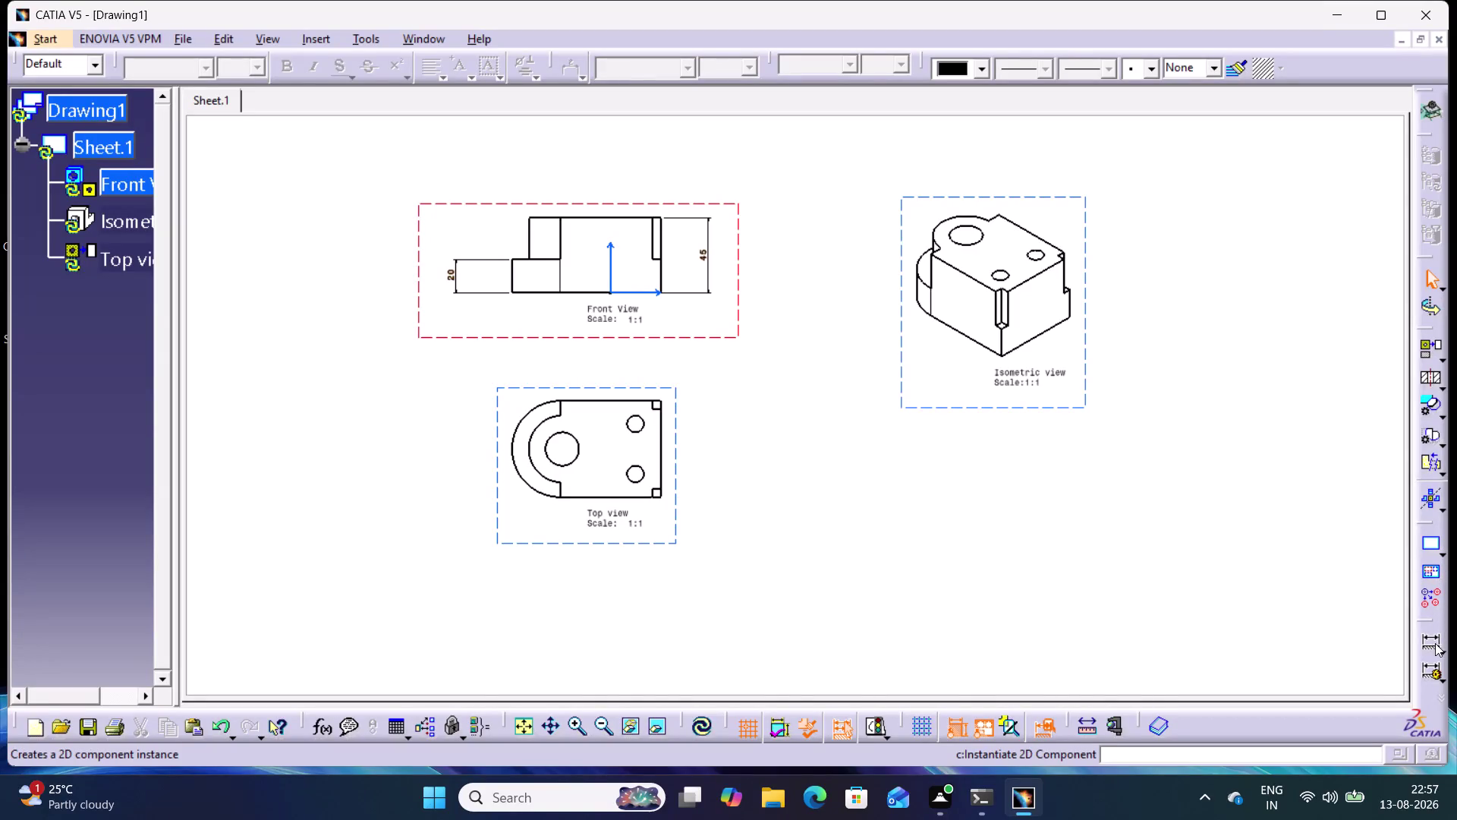
Dimension the front view's edge-to-edge width as 70.84 and position it above the view.
click(1429, 644)
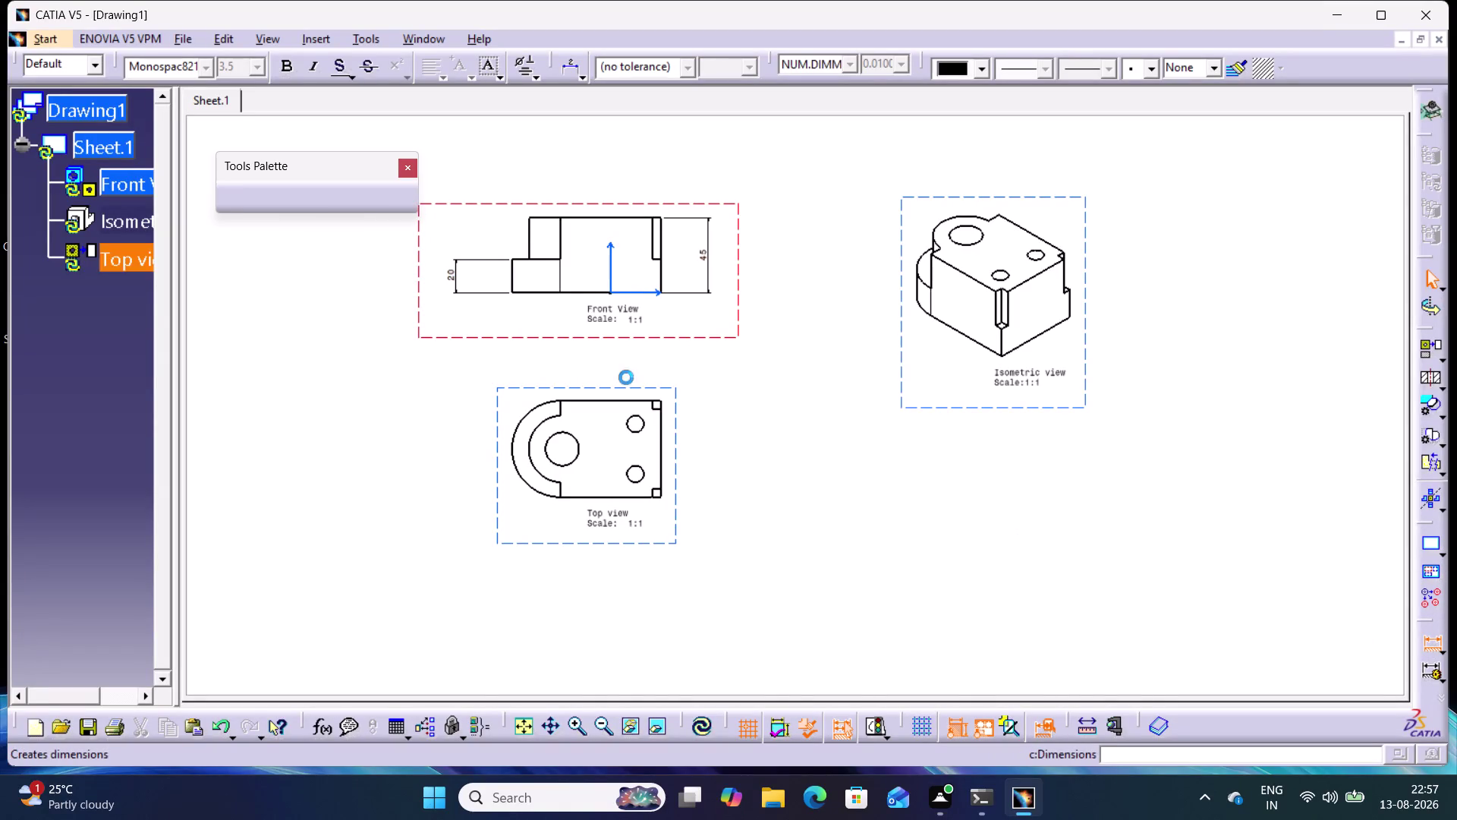
click(532, 220)
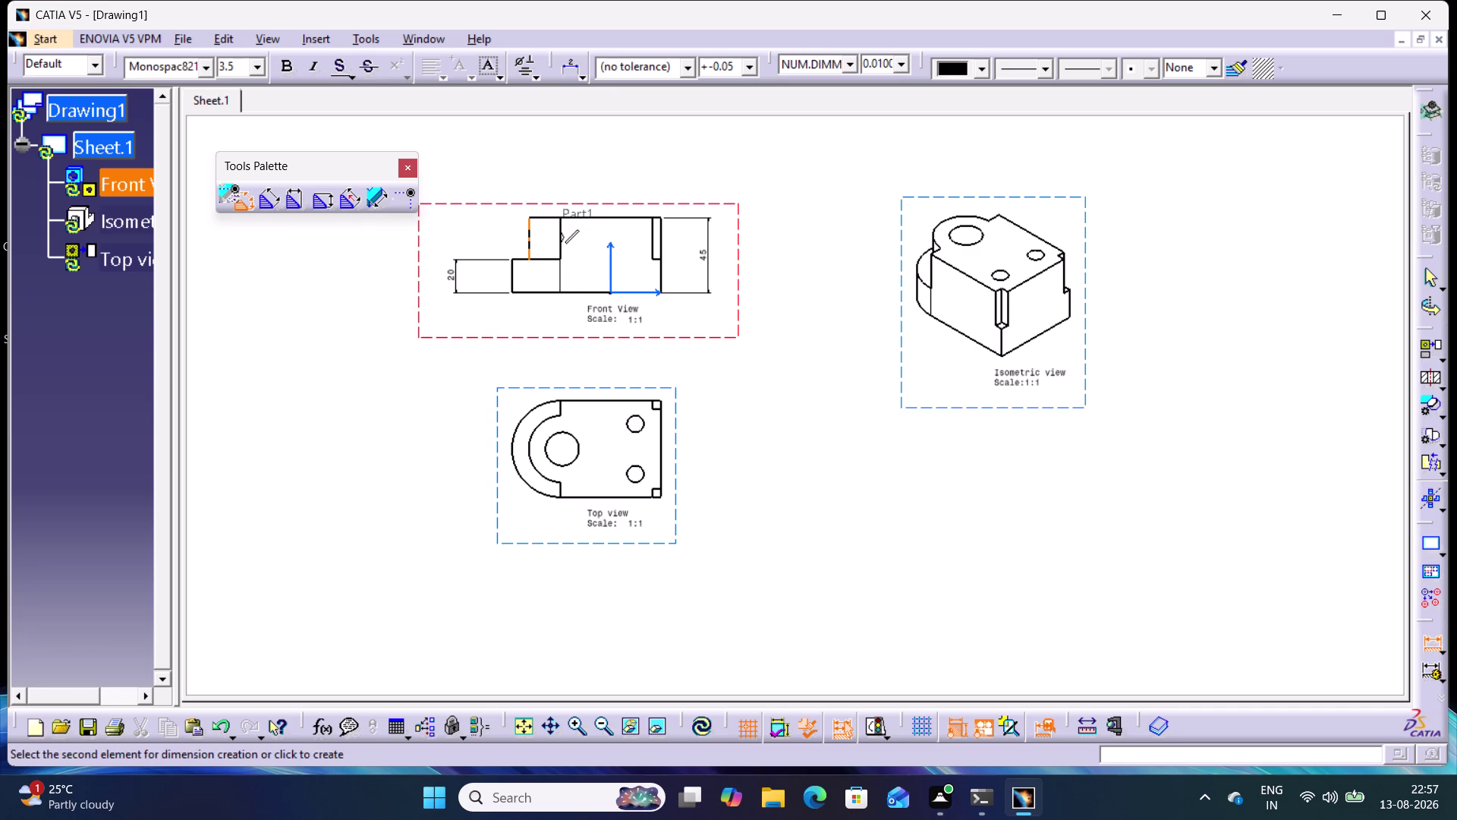
click(664, 223)
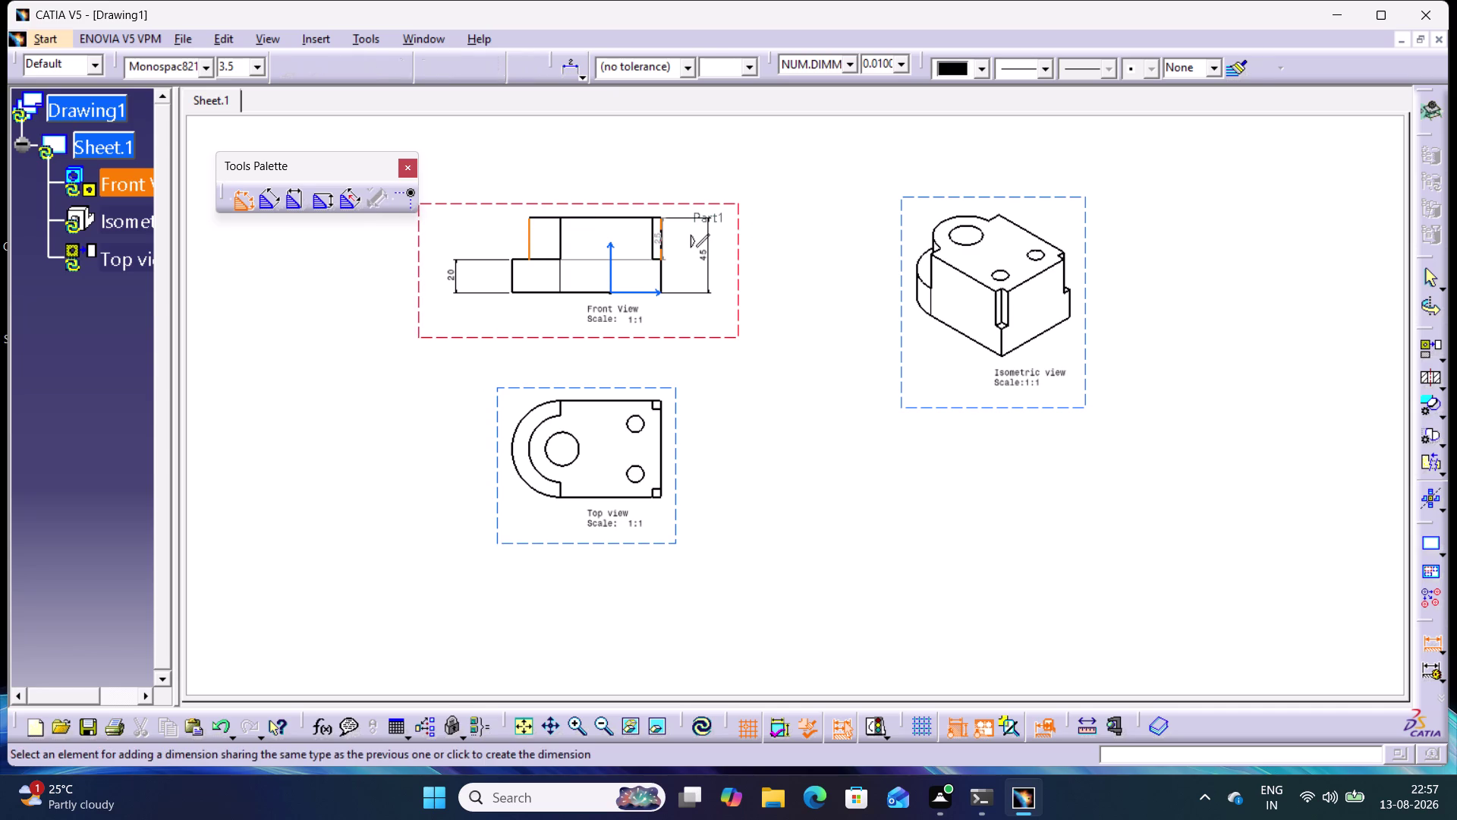
click(592, 186)
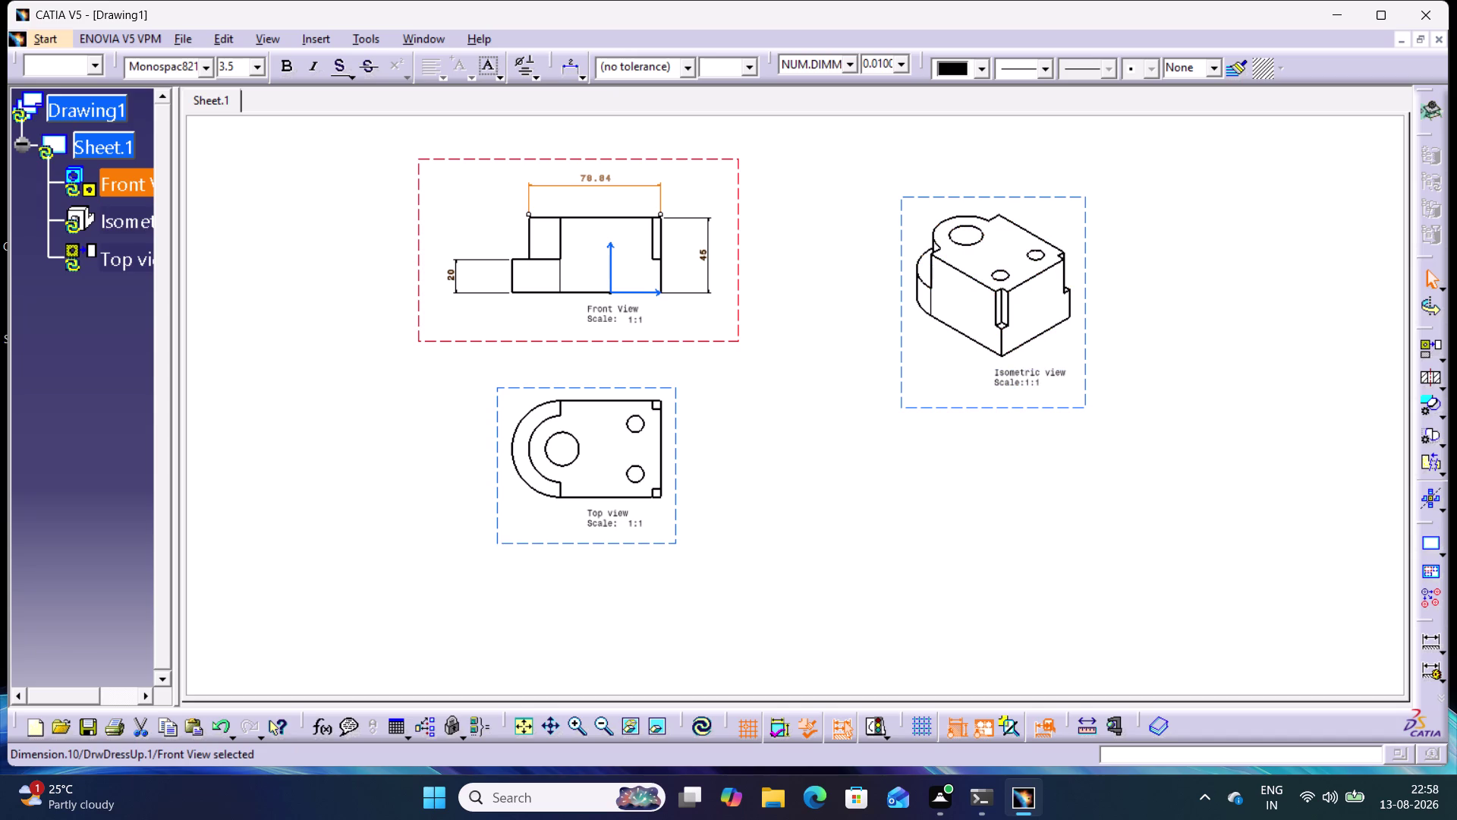
click(700, 732)
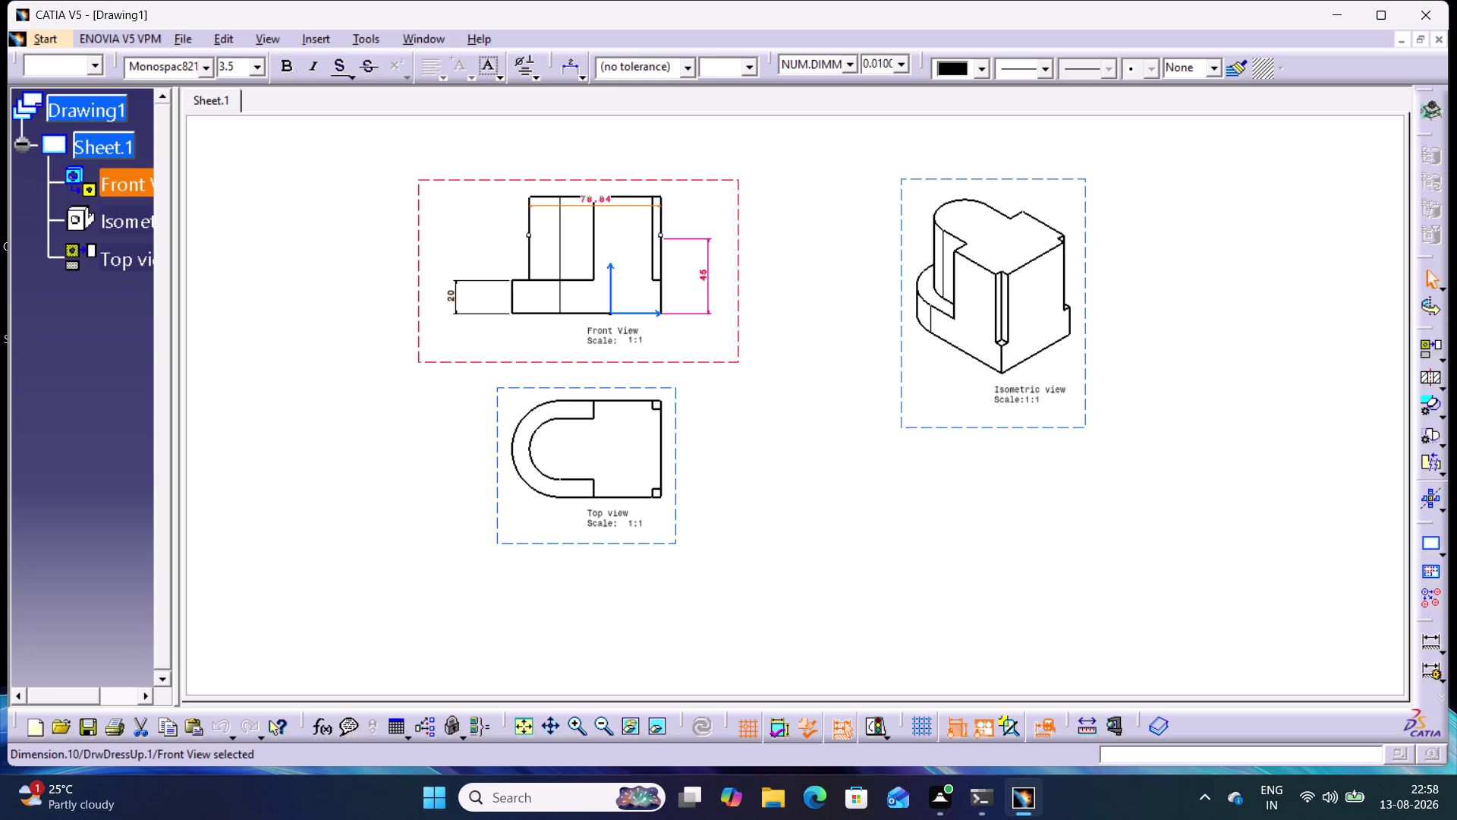
drag(594, 199, 598, 177)
Hide the 70.84 dimension with Hide/Show and deselect it.
right_click(588, 166)
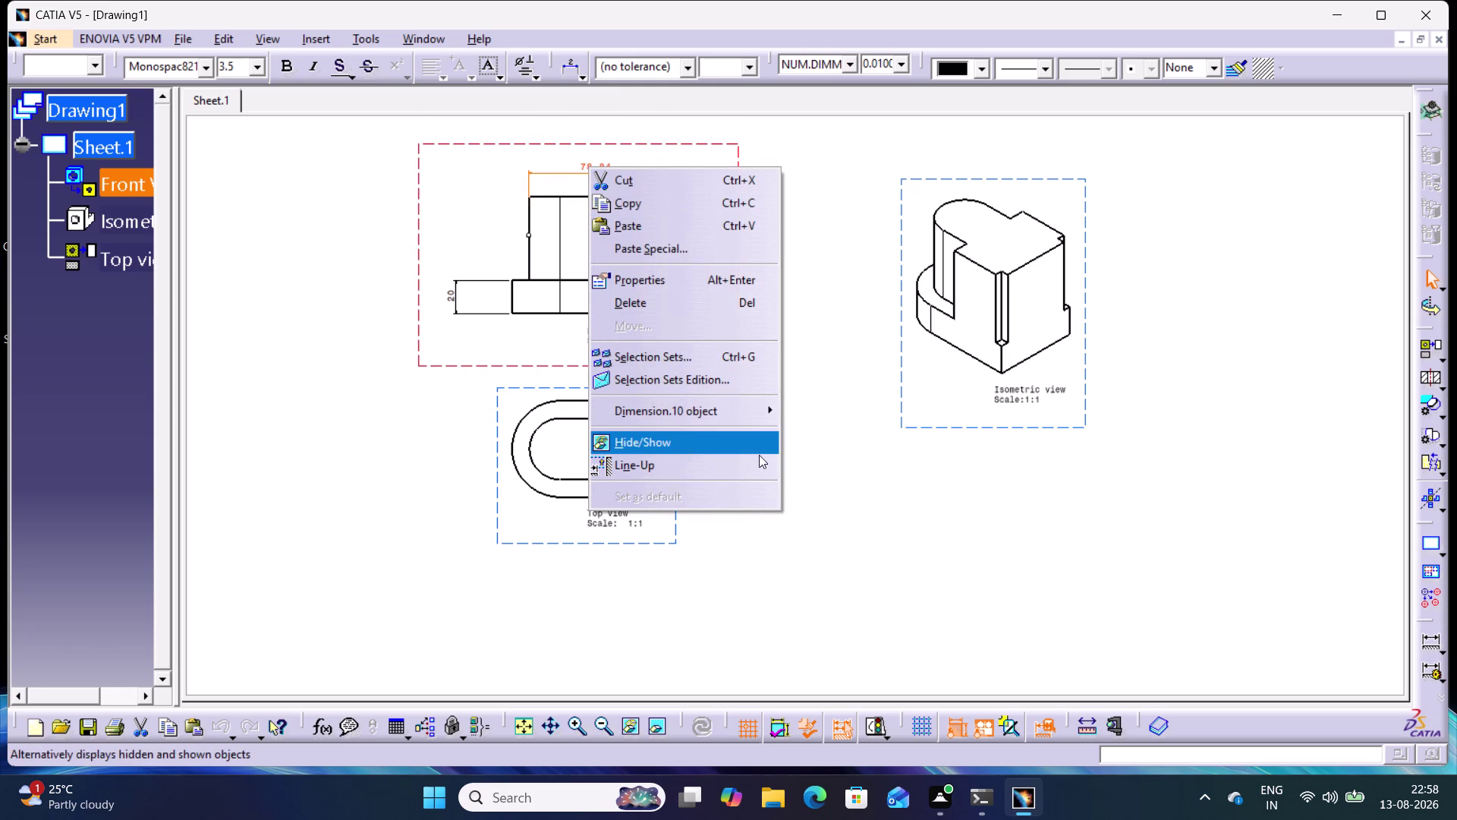
click(671, 309)
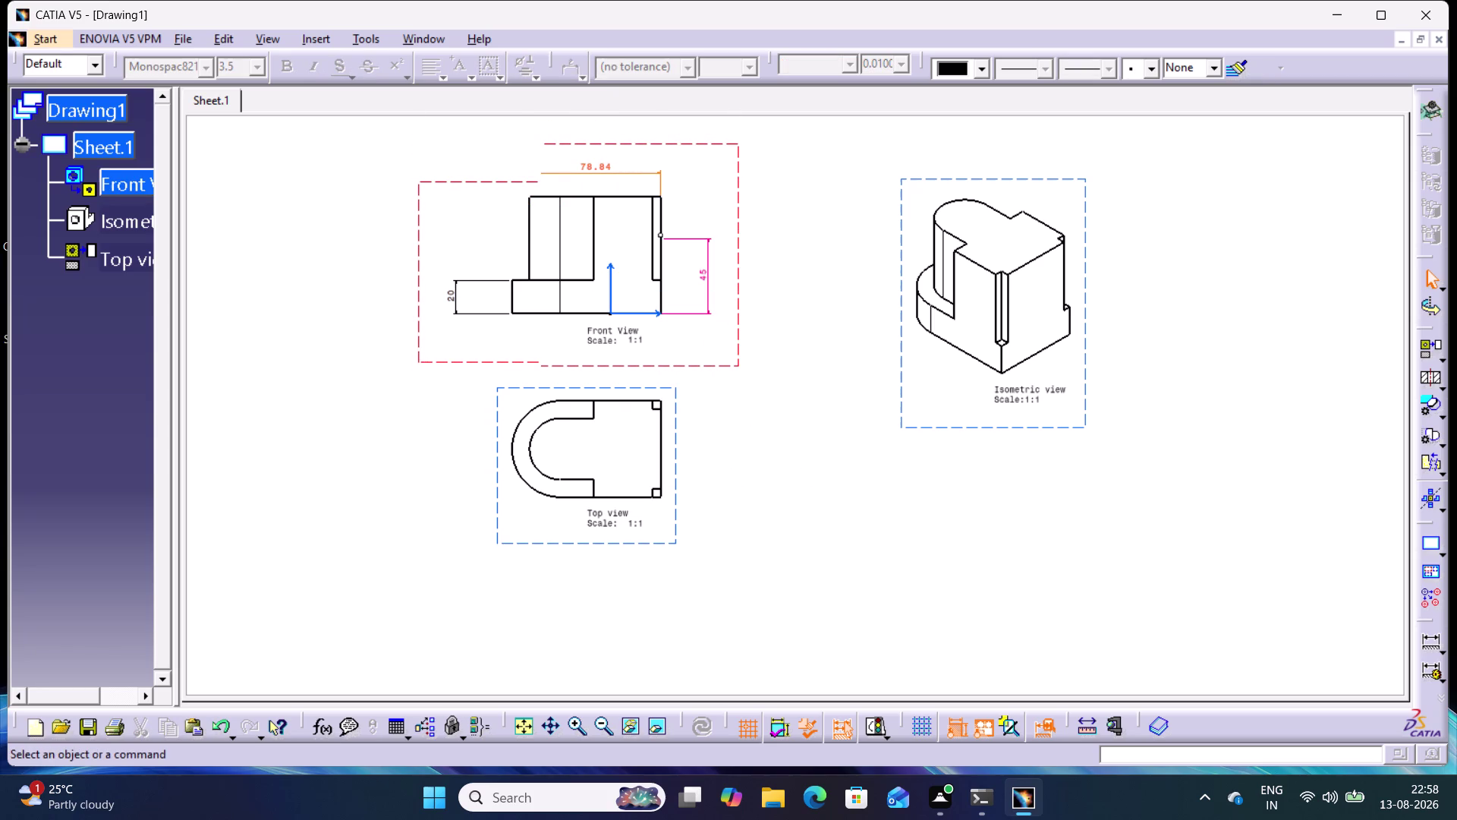
click(819, 475)
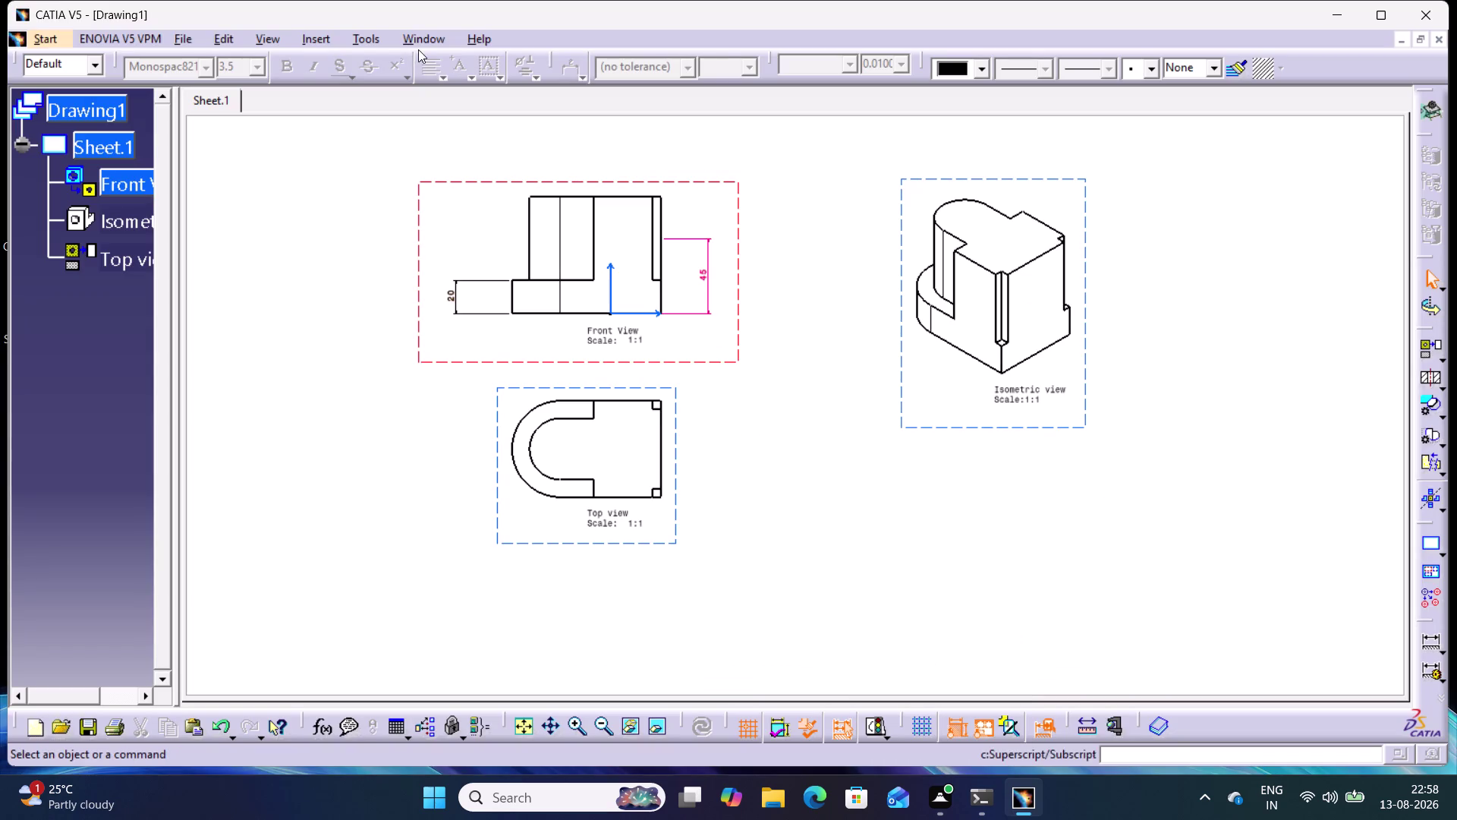
click(429, 33)
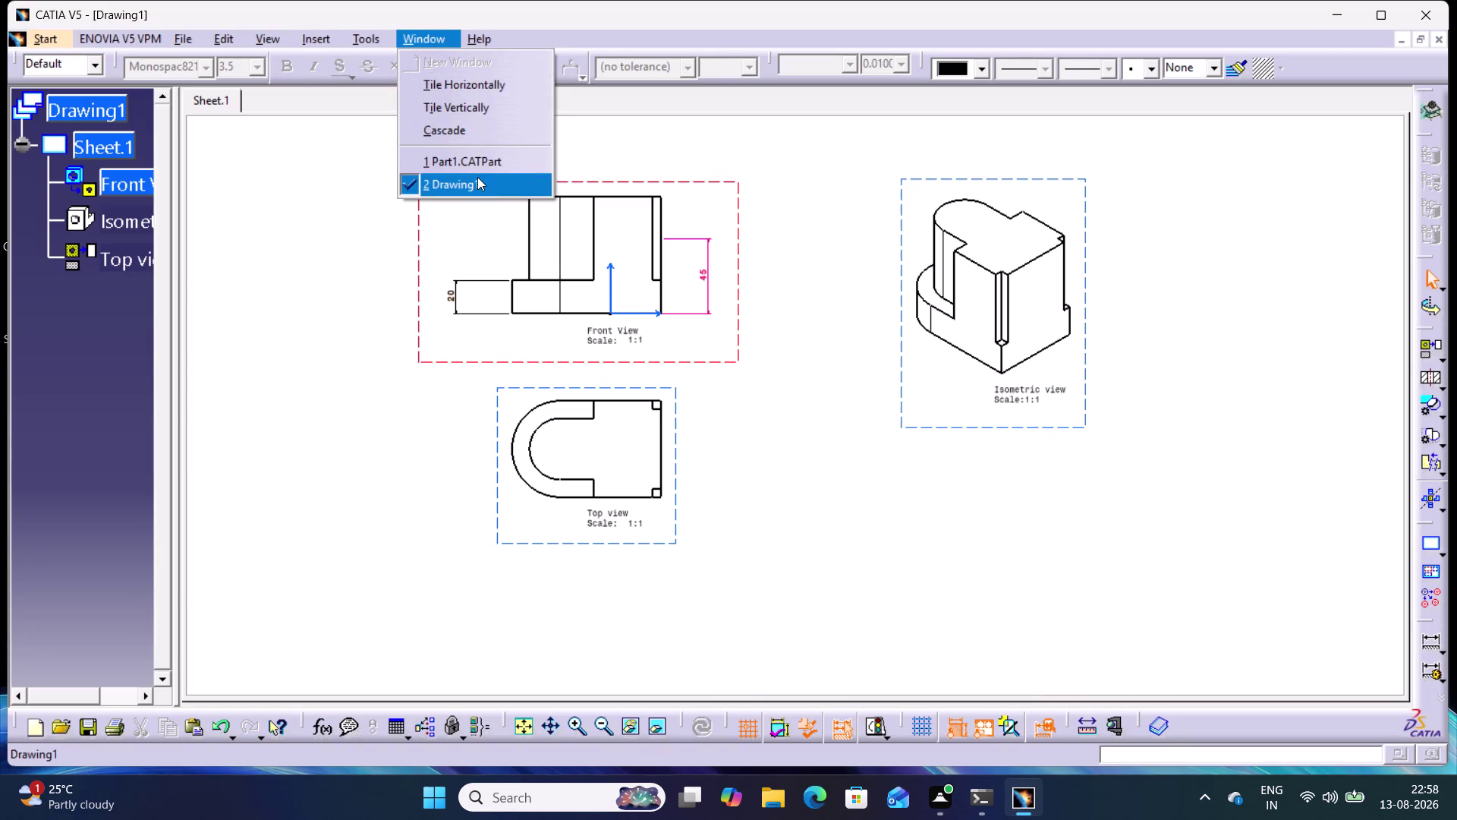
Switch to the Part1 3D model and orbit it to view other sides.
click(481, 159)
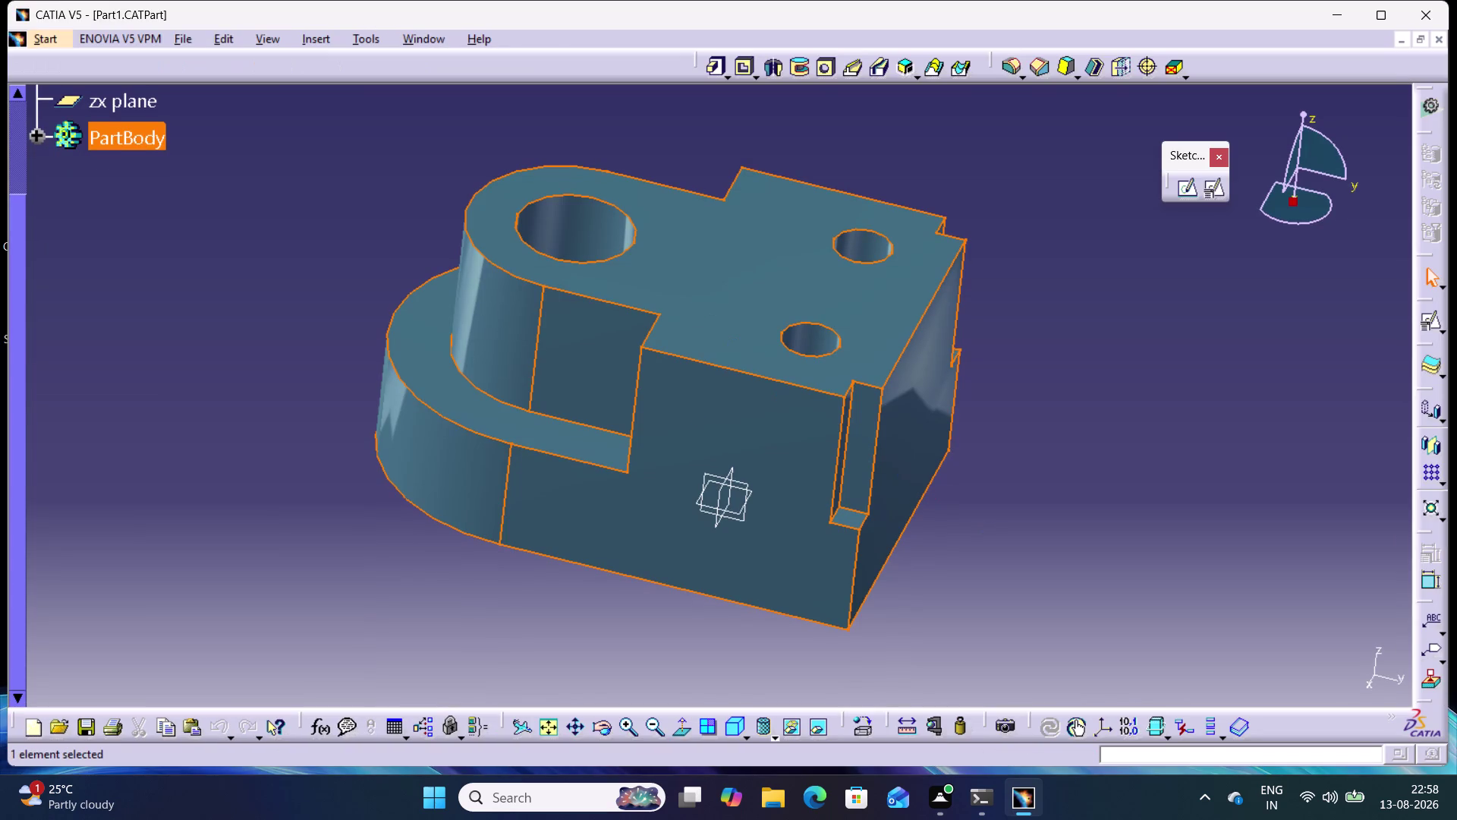
middle_drag(987, 532, 952, 479)
right_drag(988, 530, 951, 479)
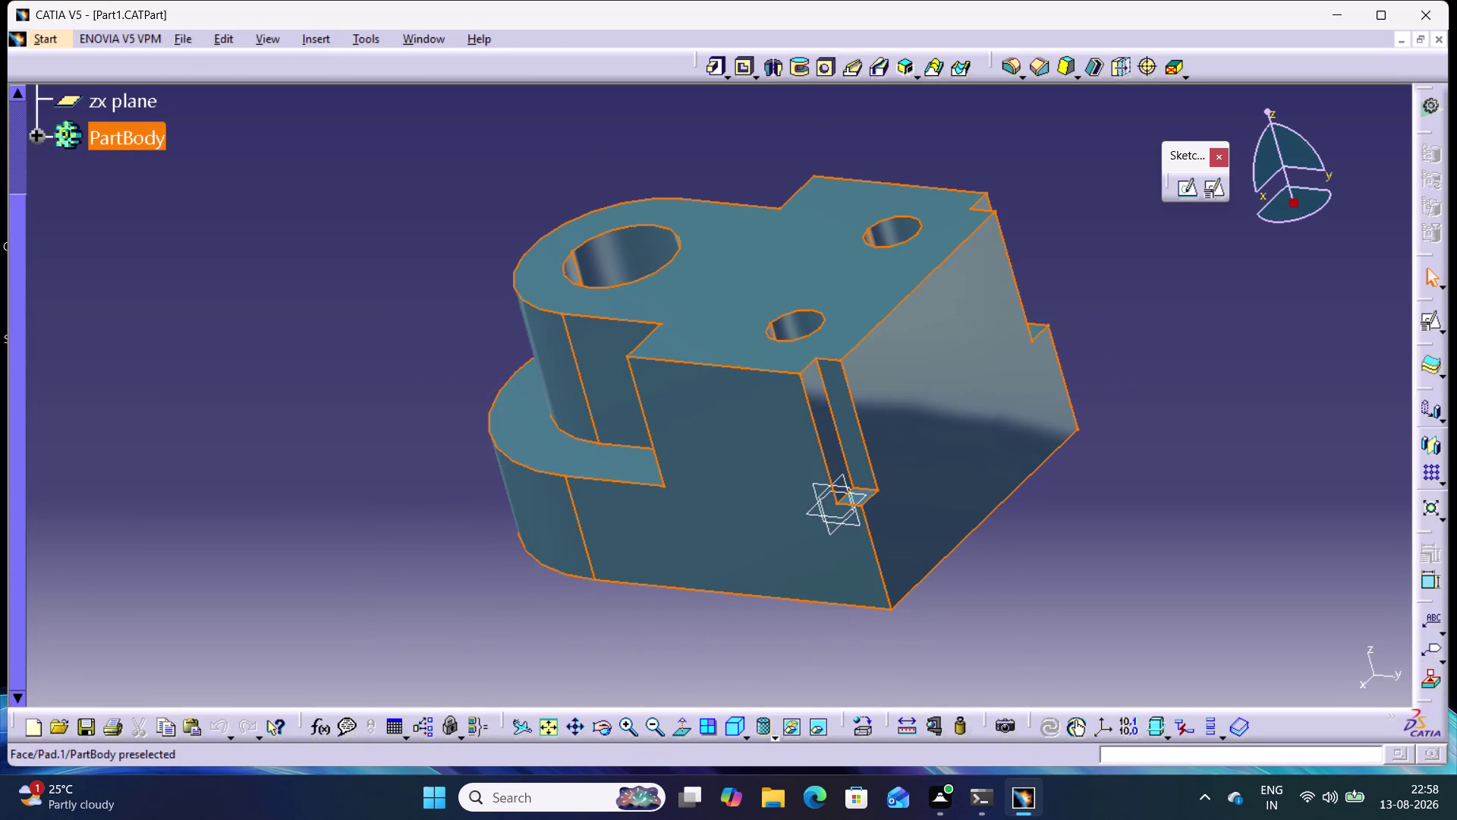
middle_drag(1112, 391, 1129, 424)
right_drag(1112, 390, 1130, 425)
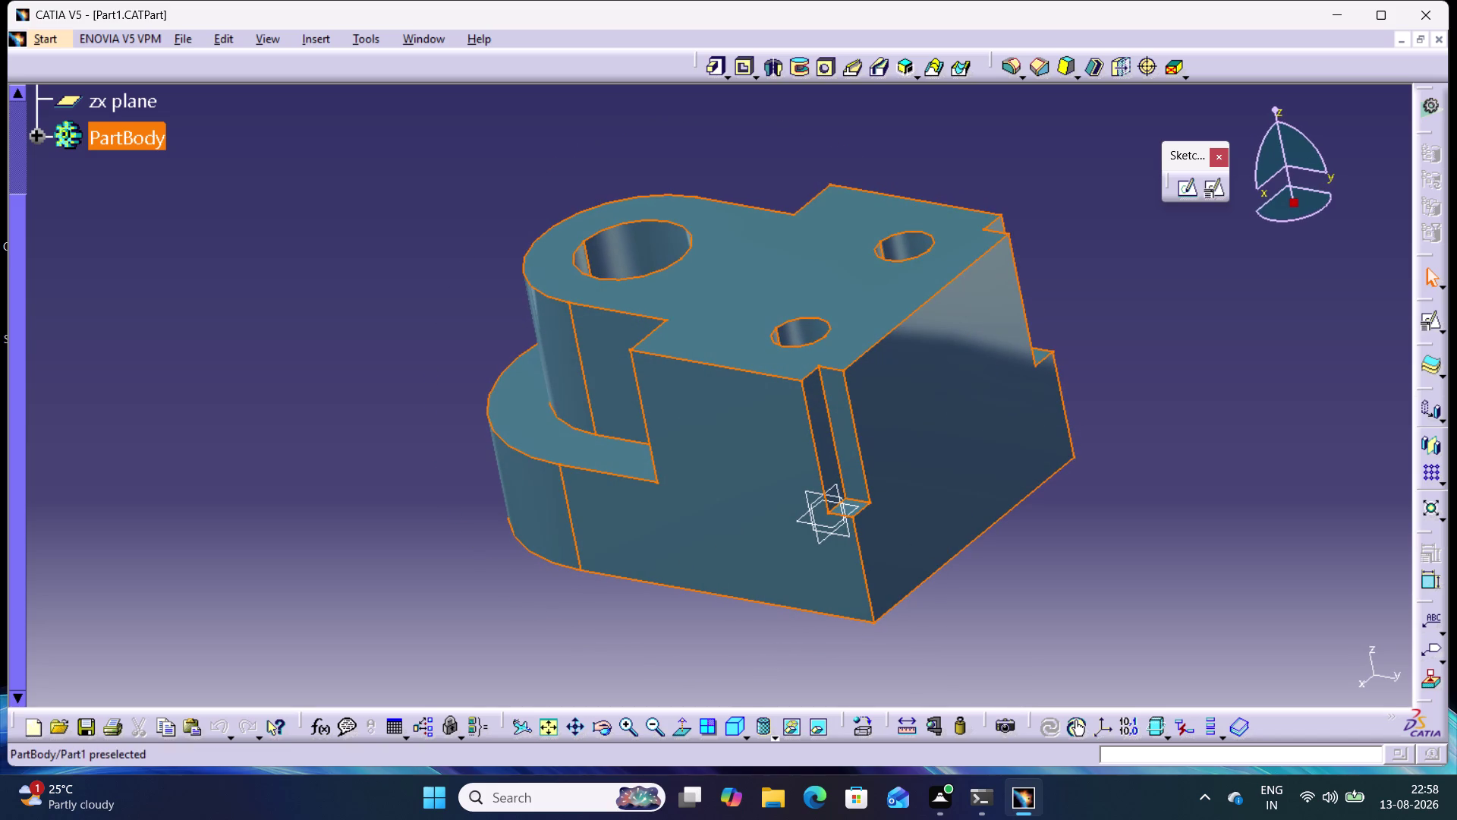
Inspect the raised extrusion Pad.2's definition from the side, then cancel.
click(38, 135)
double_click(139, 288)
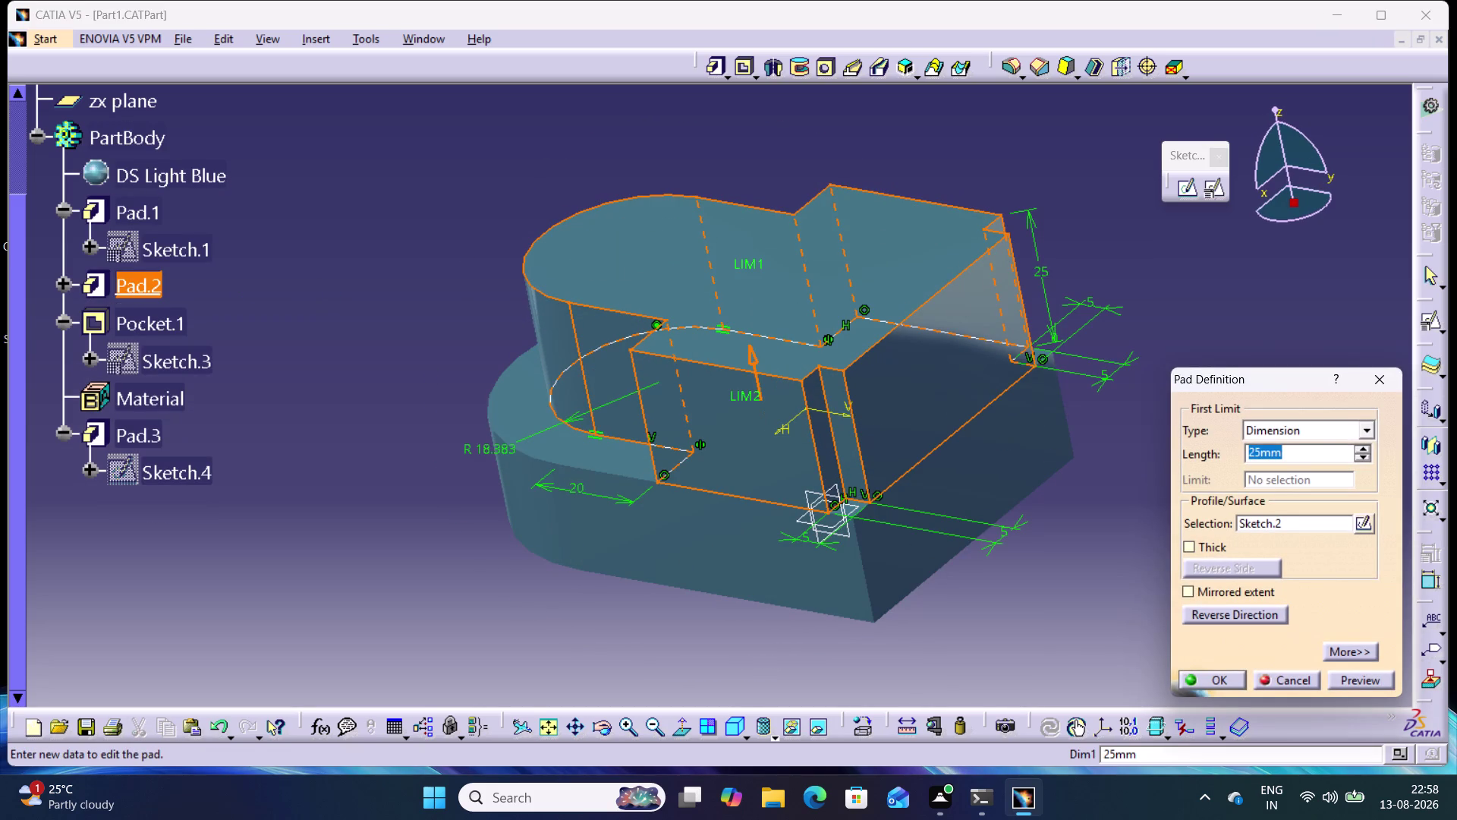
middle_drag(1065, 502, 1102, 567)
right_drag(1065, 502, 1110, 566)
middle_drag(423, 588, 632, 487)
right_drag(425, 588, 632, 487)
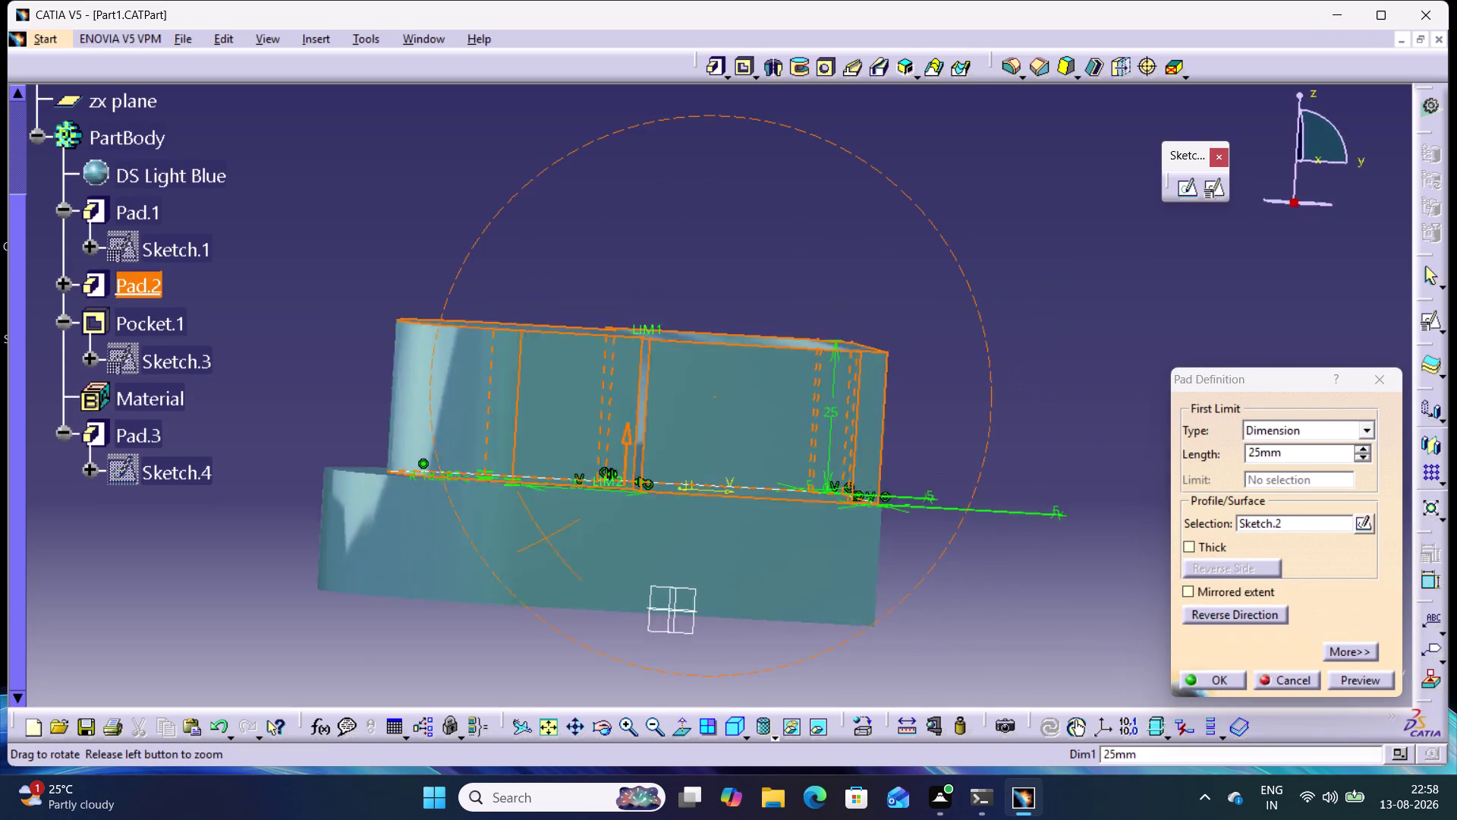
middle_drag(633, 488, 608, 508)
right_drag(633, 487, 608, 507)
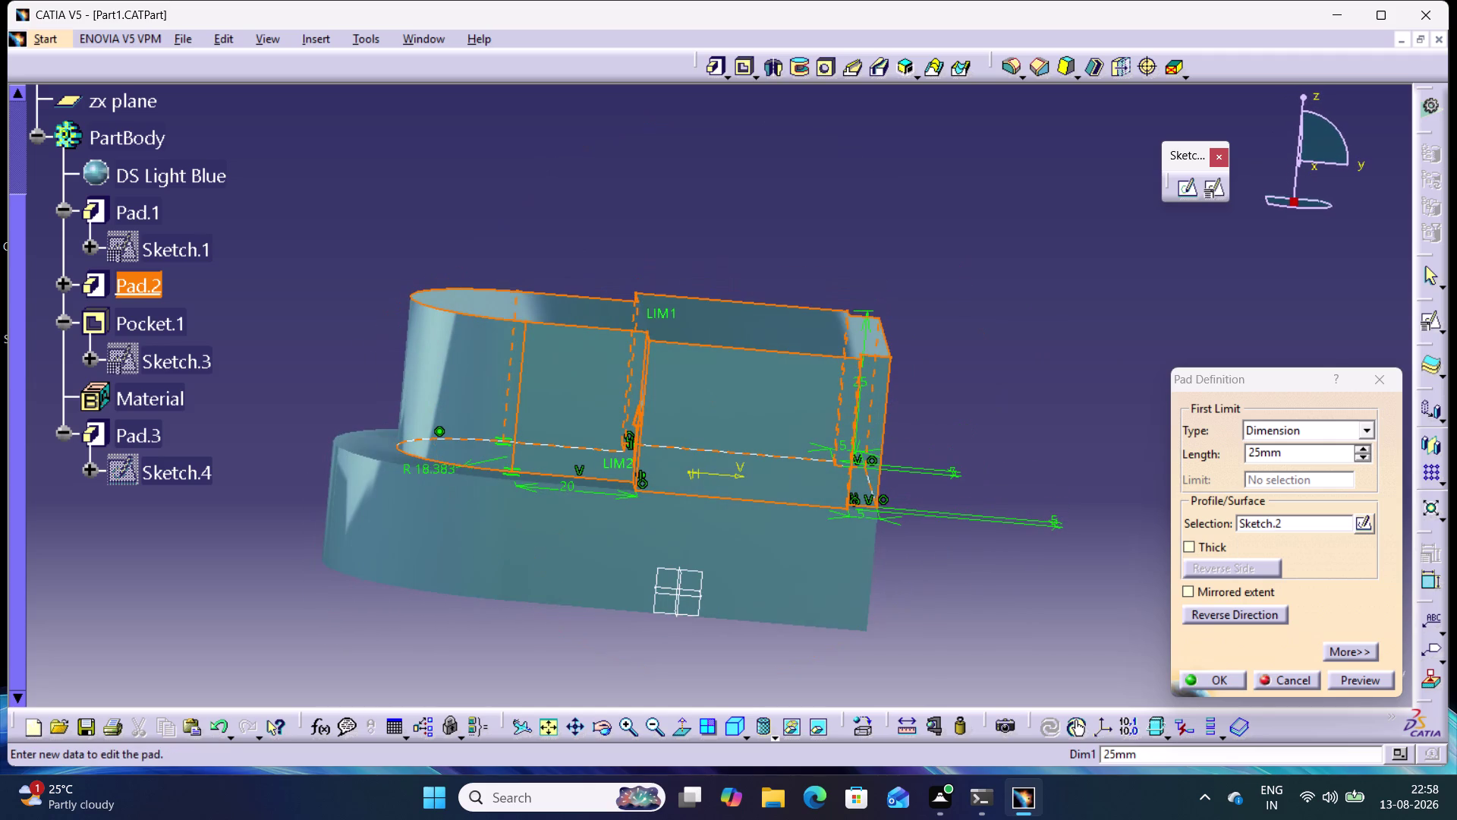
click(1387, 378)
Check the base extrusion Pad.1 without changes and orbit back toward isometric.
double_click(152, 214)
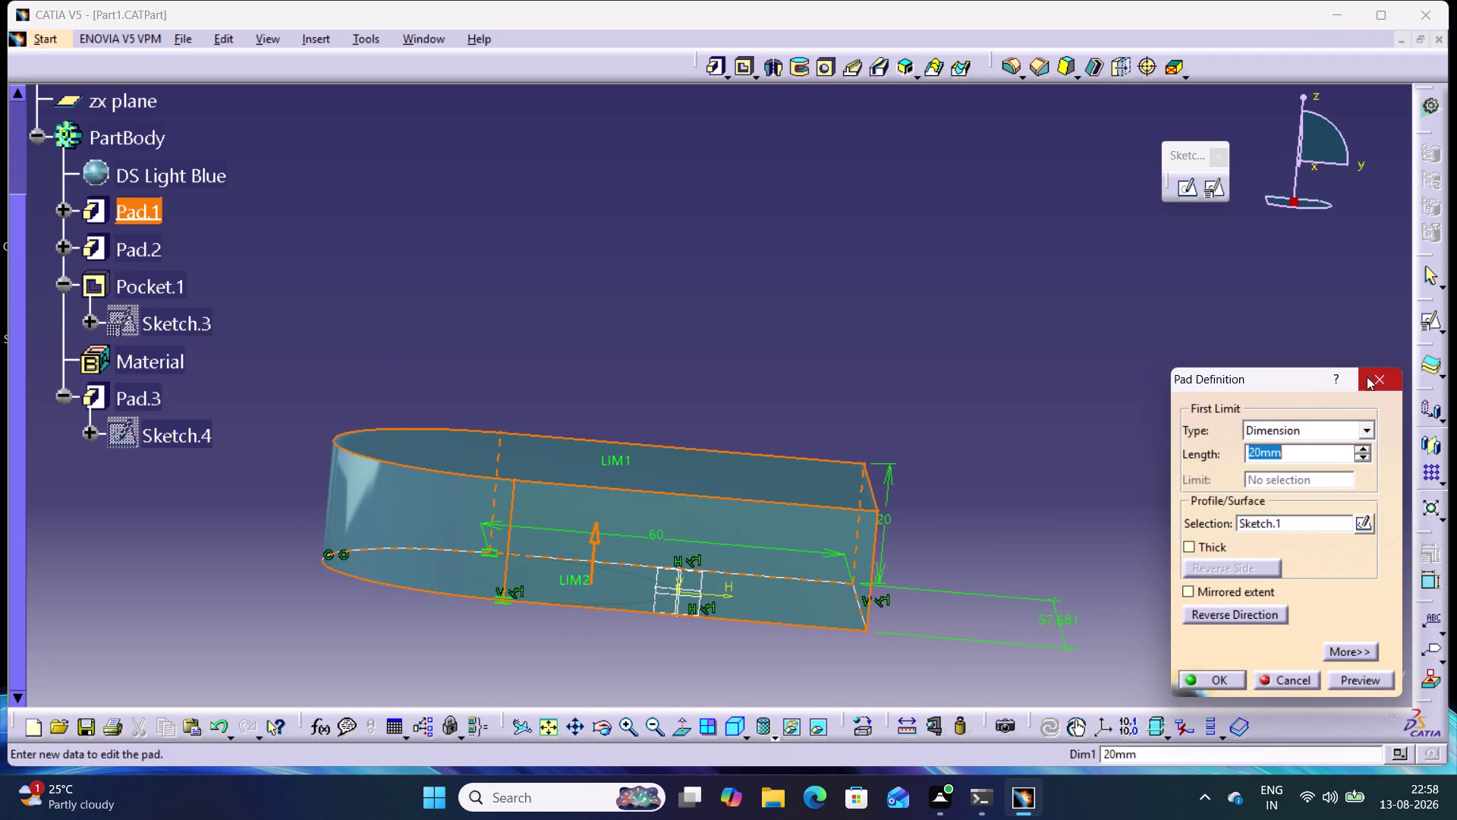
click(1373, 374)
click(860, 276)
middle_drag(1018, 285, 989, 278)
right_drag(1018, 284, 990, 278)
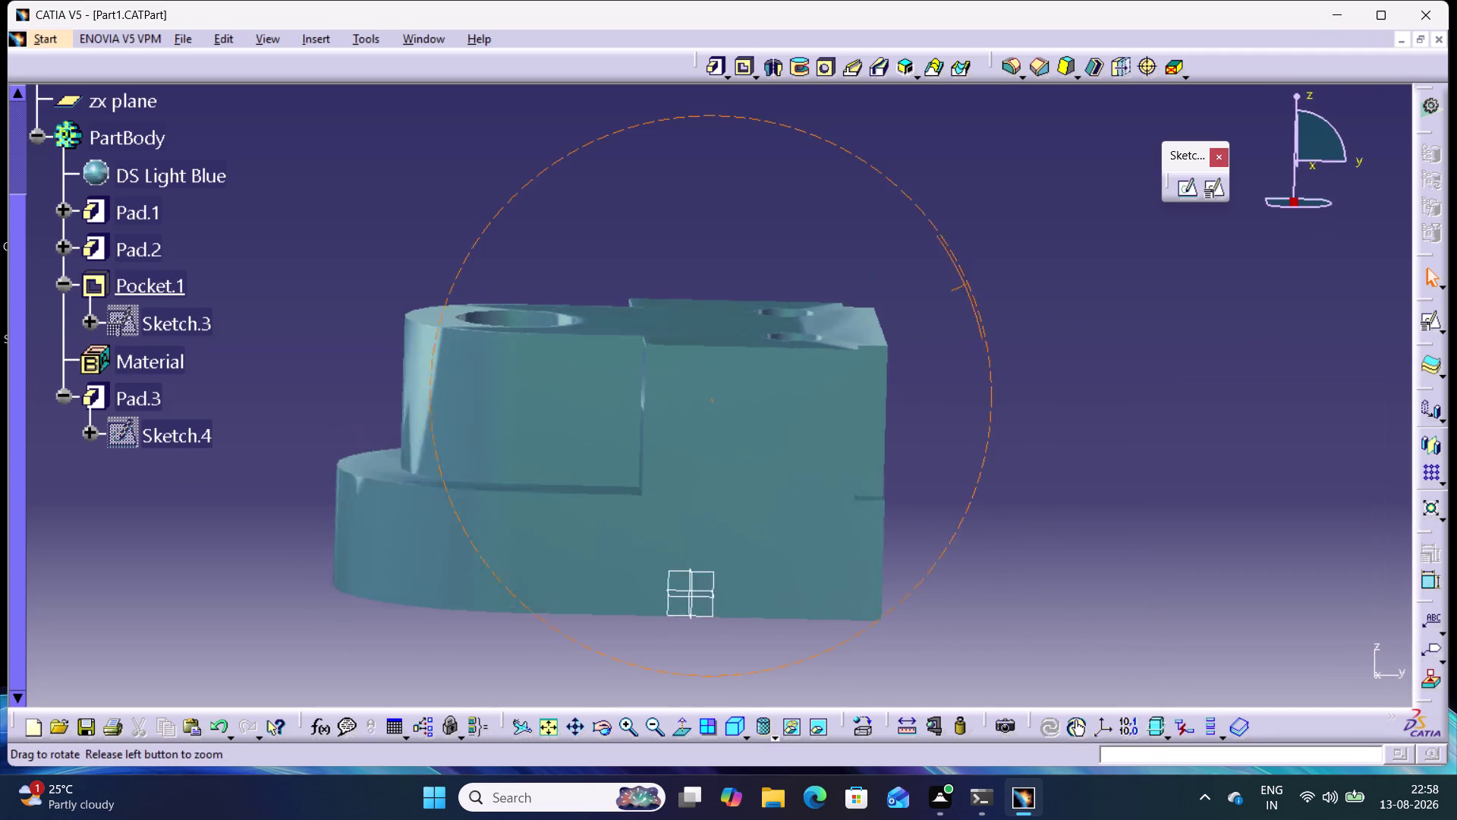
middle_drag(990, 279, 865, 365)
right_drag(990, 279, 865, 365)
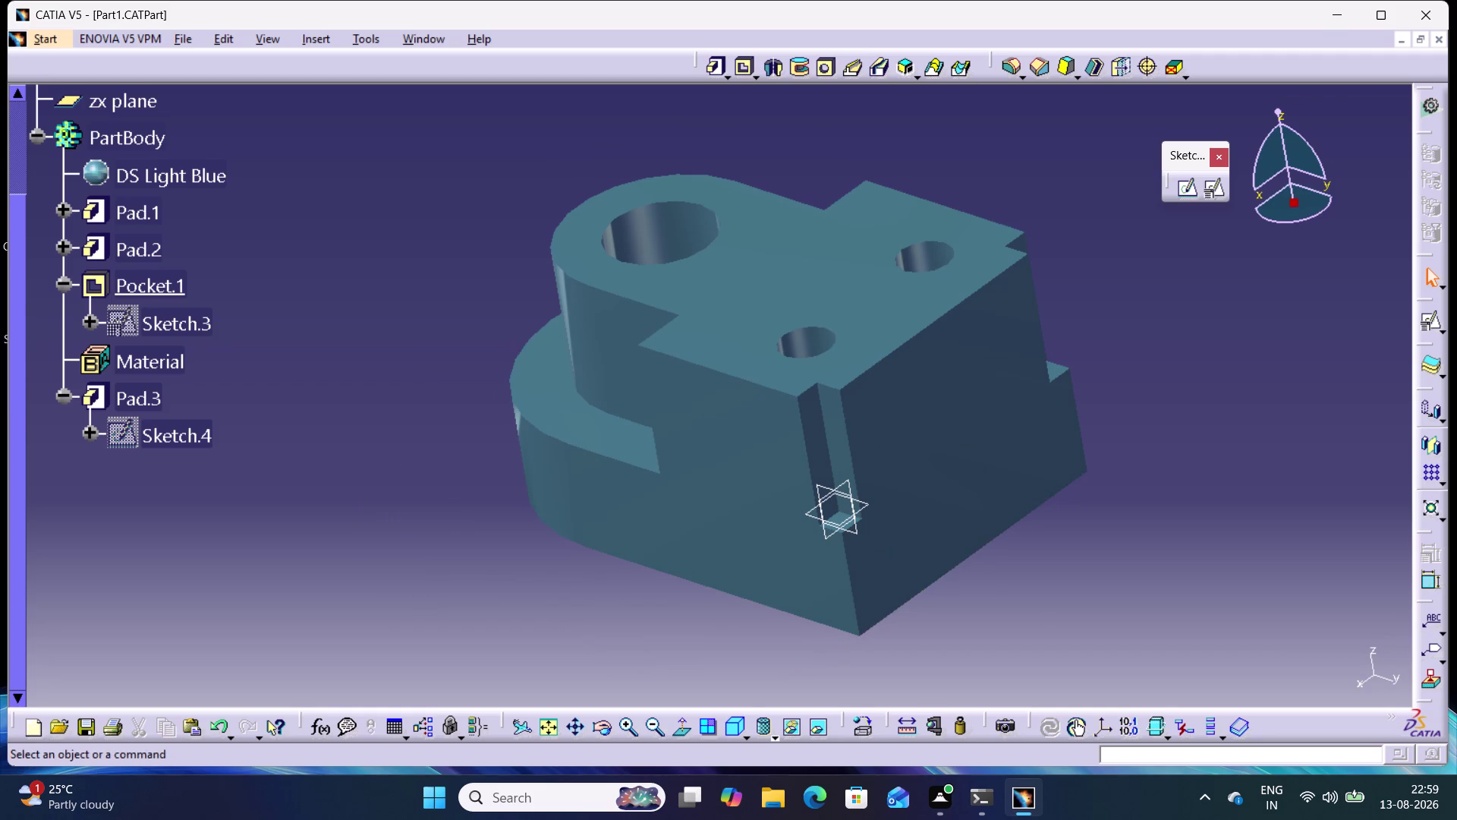
Use the feature tree's context menu, then return to the Drawing1 sheet.
key(ctrl+u)
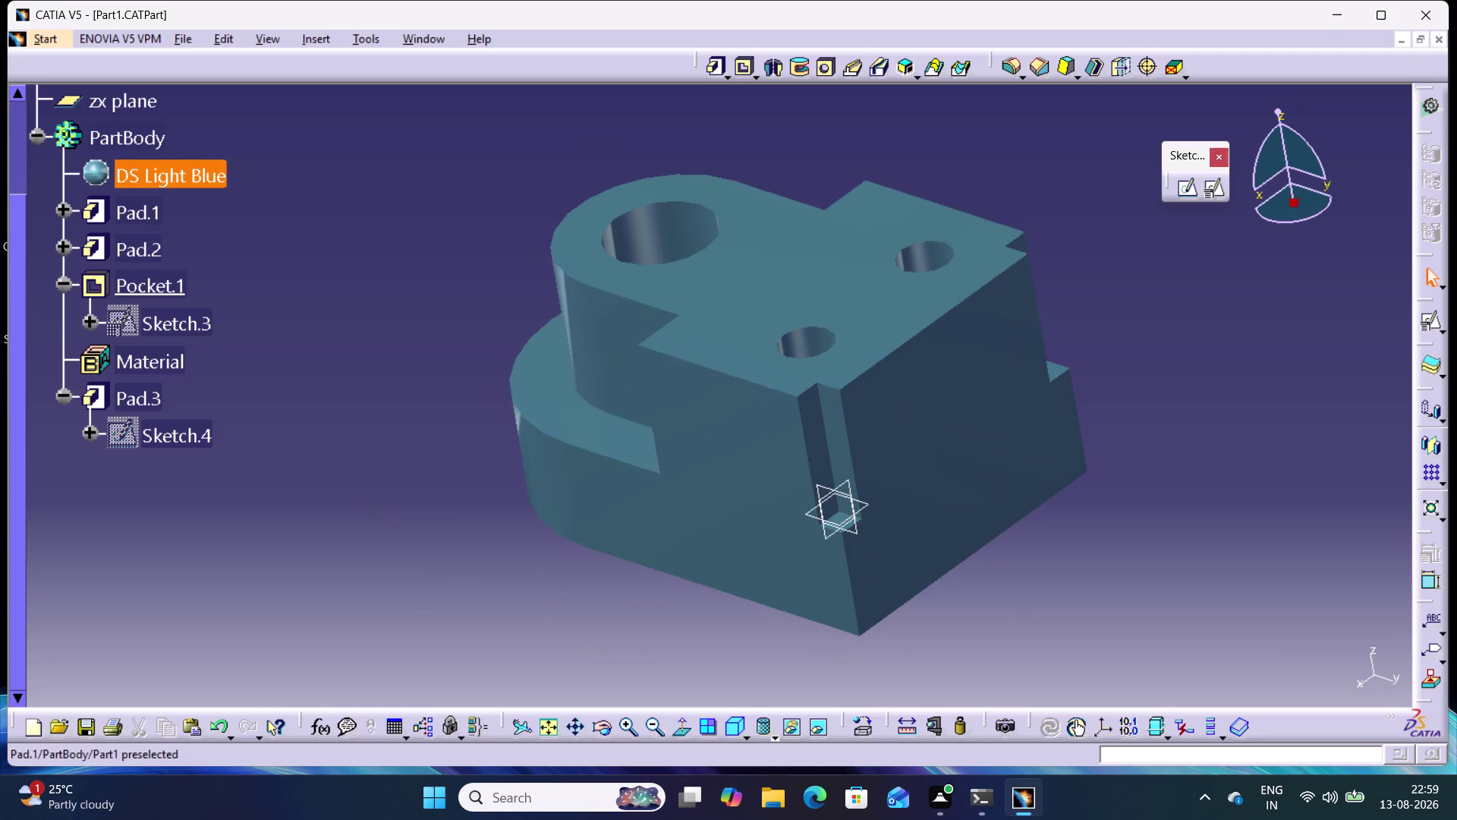
right_click(131, 144)
click(174, 465)
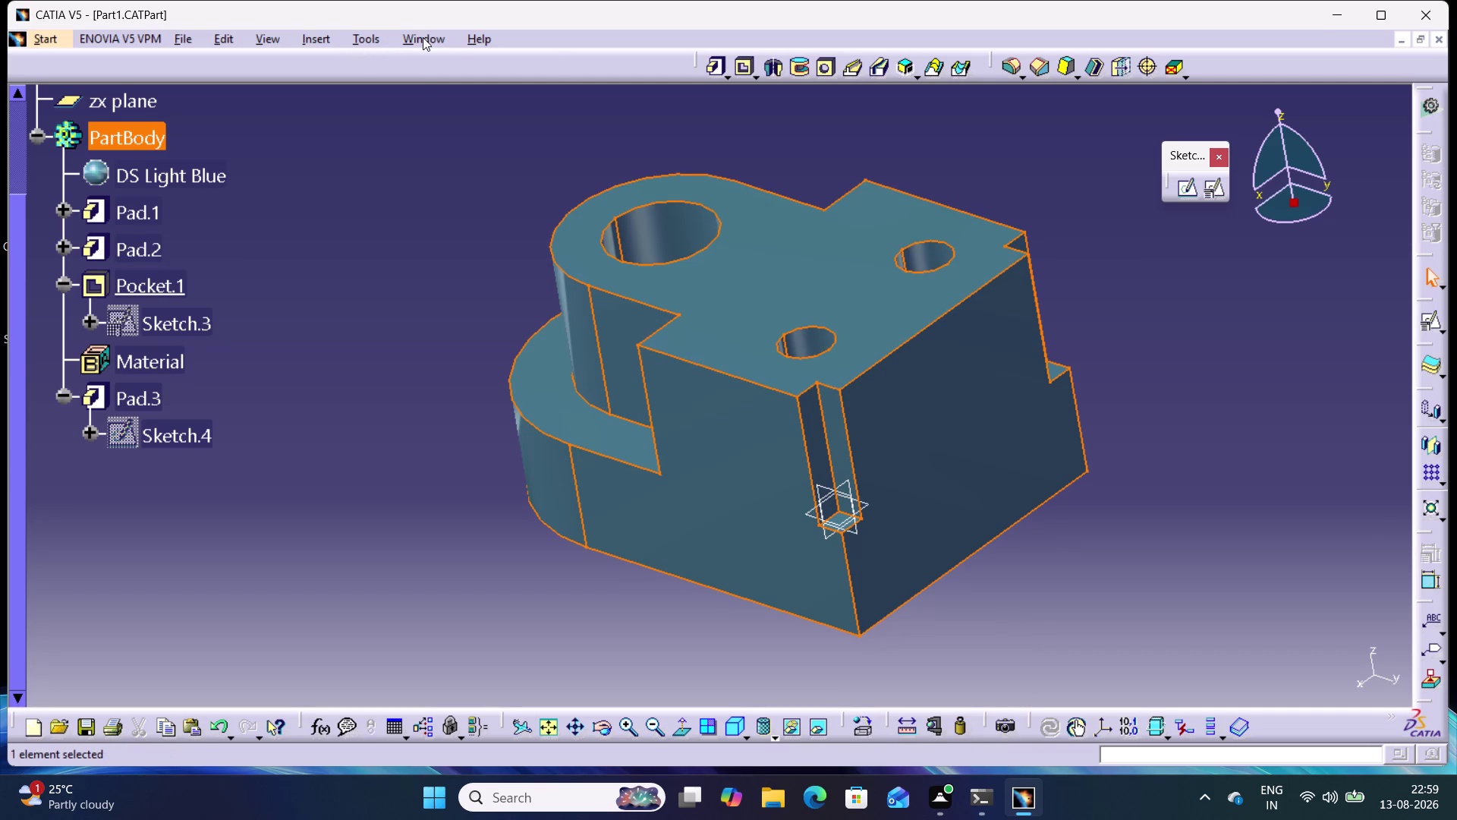
click(423, 37)
click(451, 182)
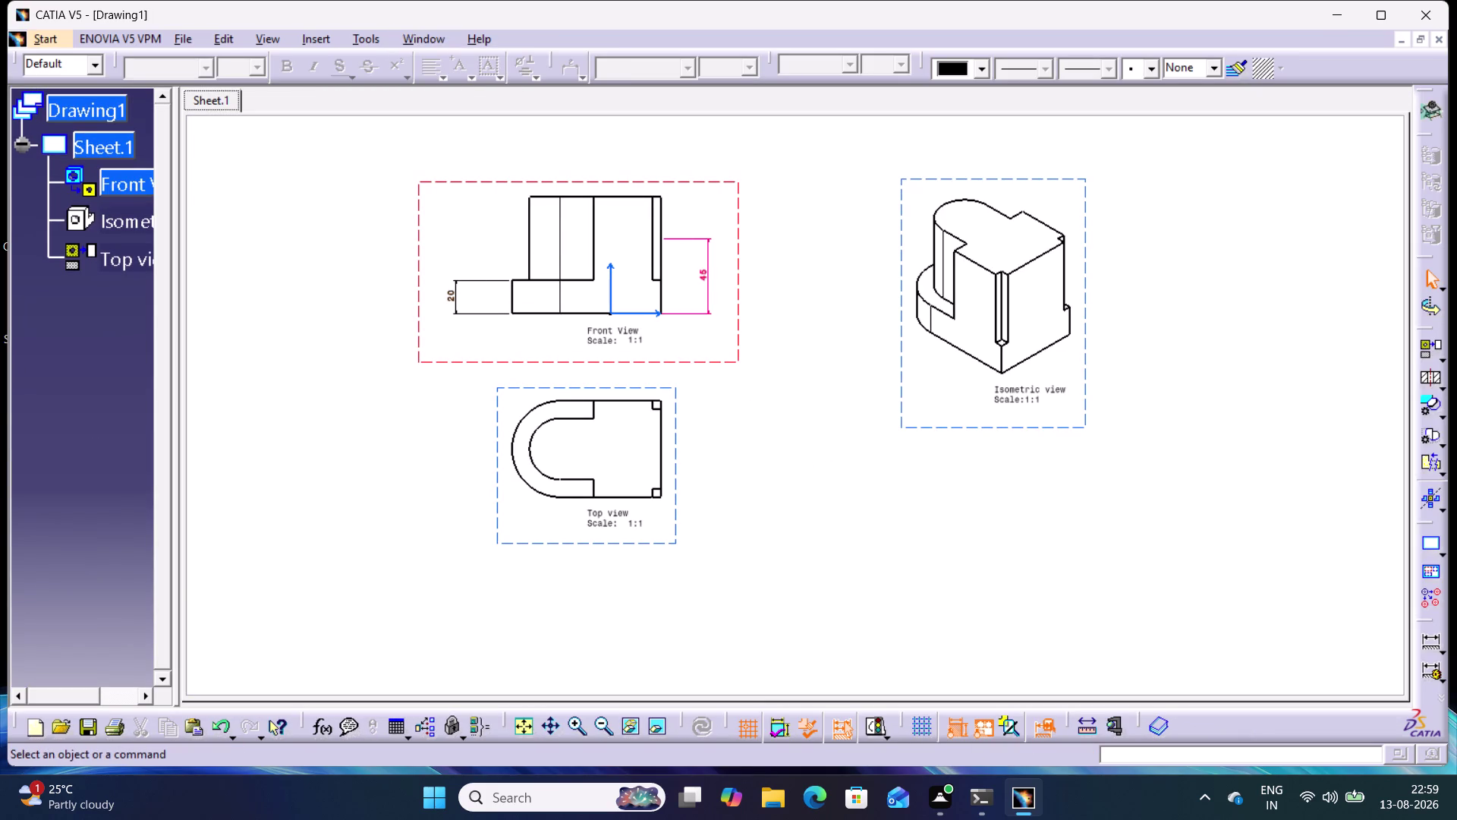
Hide the 45 height dimension on the front view.
right_click(705, 275)
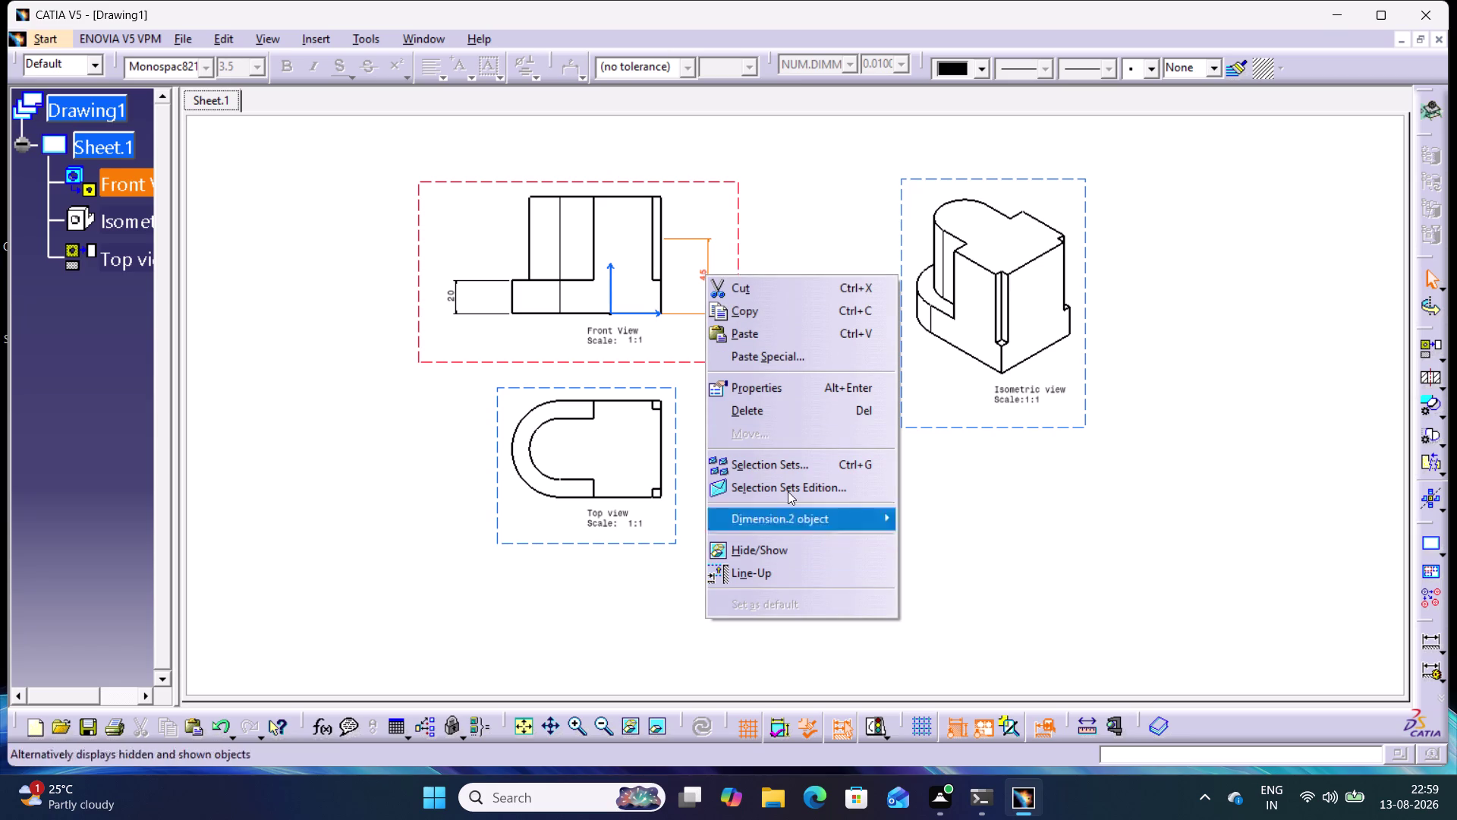
click(757, 412)
click(783, 314)
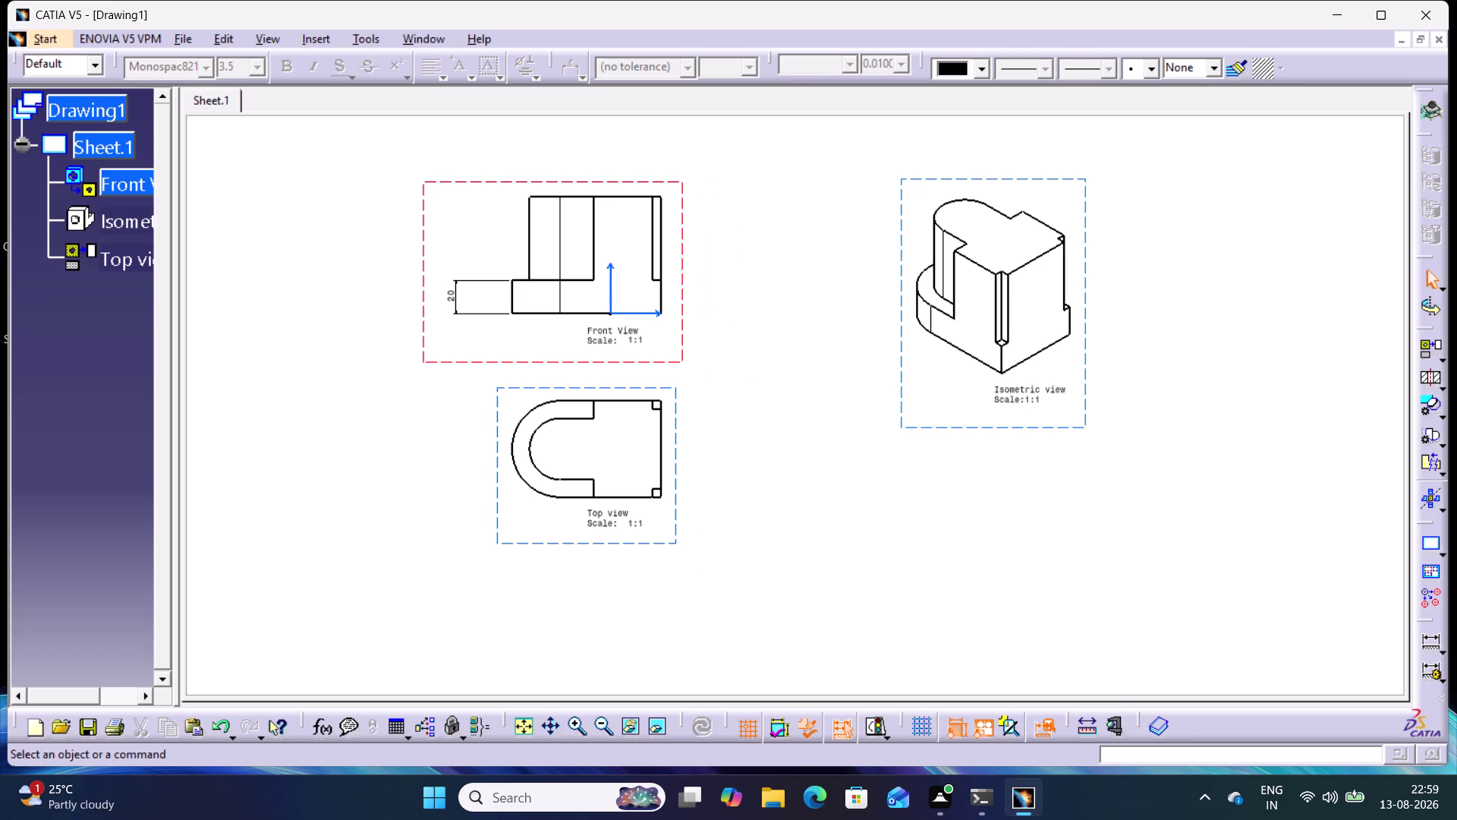
Use the drawing's context menu; Windows Accessibility settings ends up open.
right_click(75, 111)
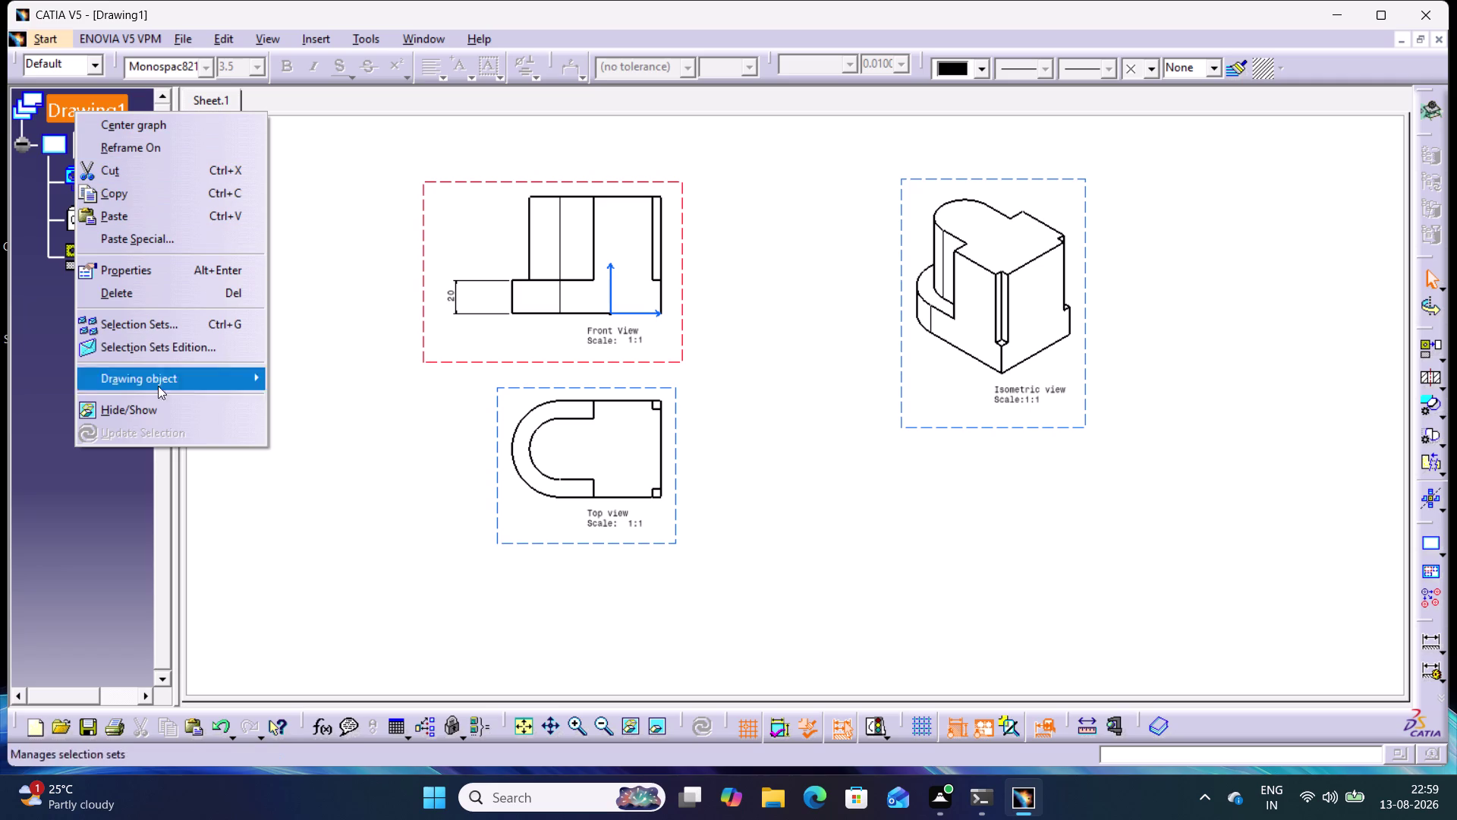
click(51, 325)
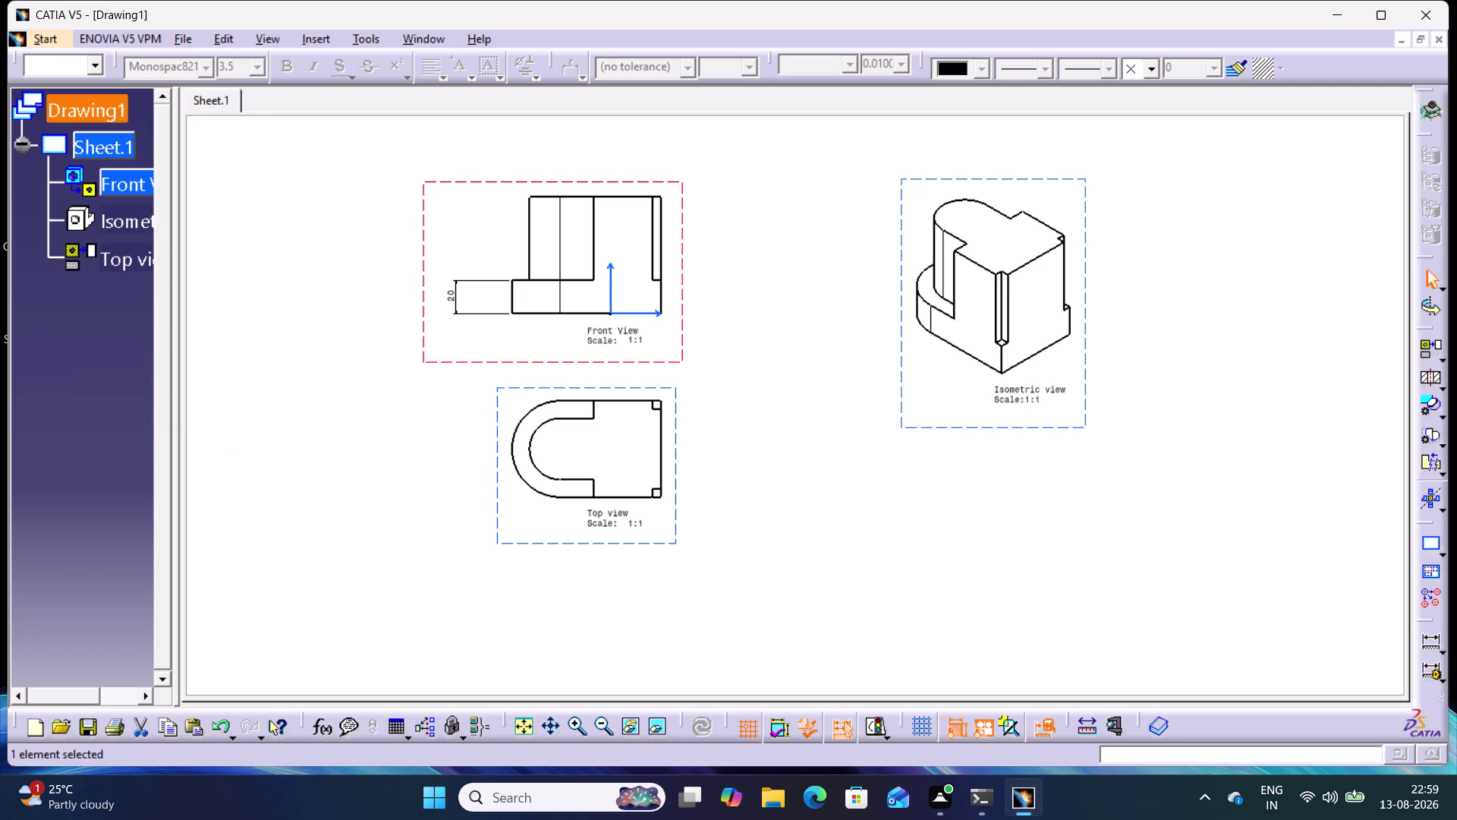
key(ctrl+u)
key(super+u)
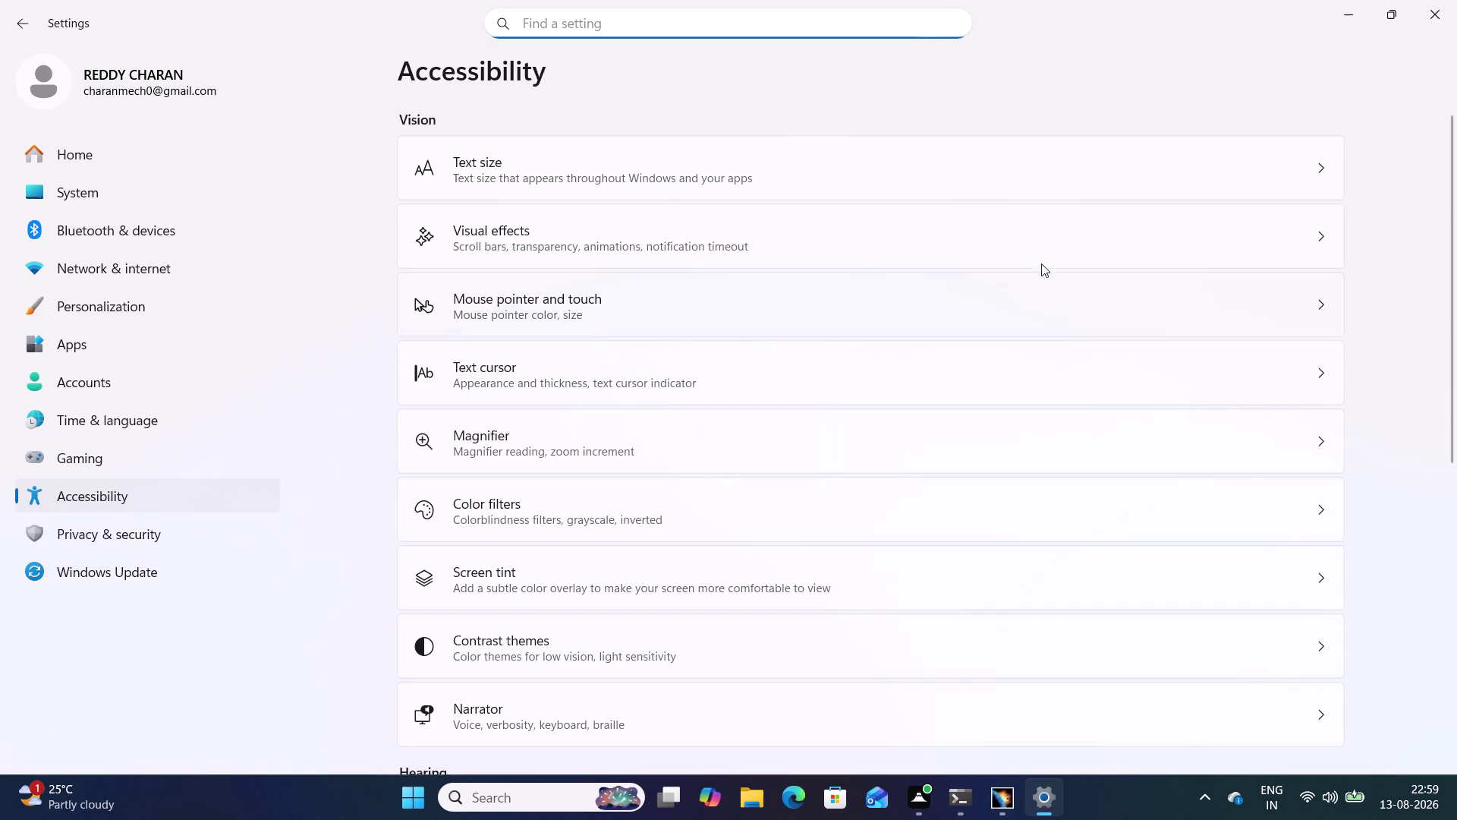
click(1440, 6)
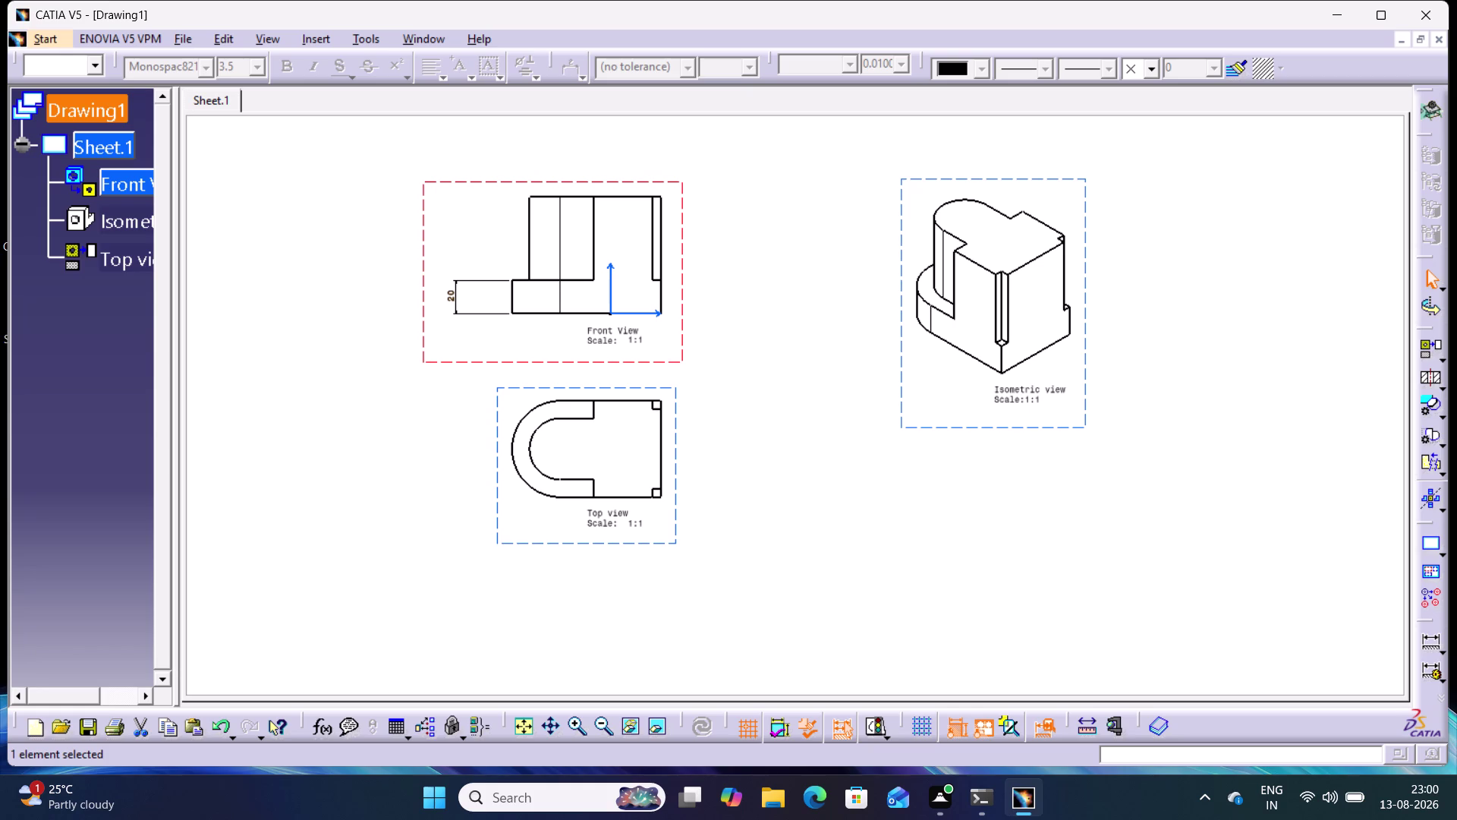
click(792, 457)
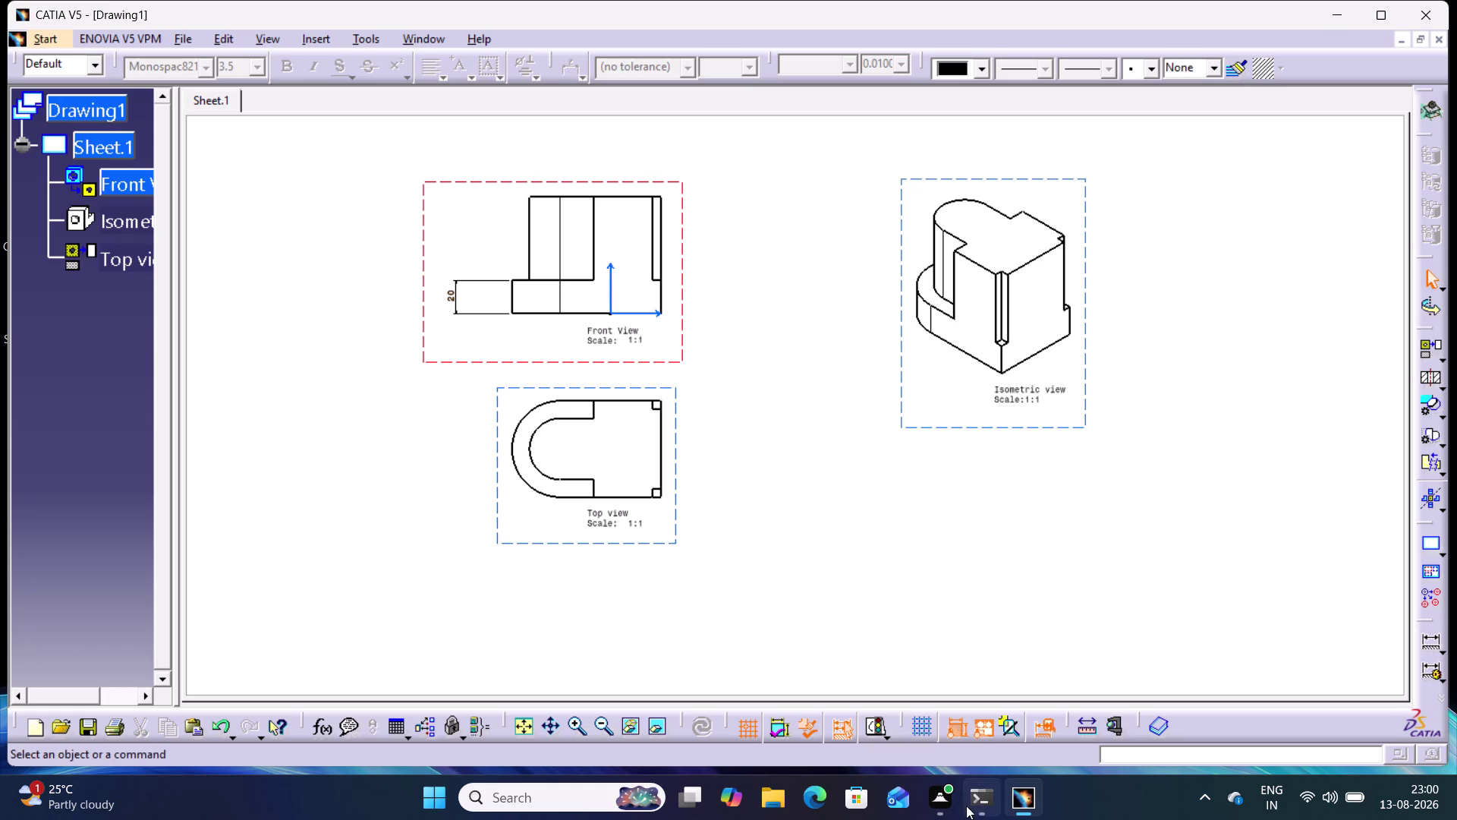